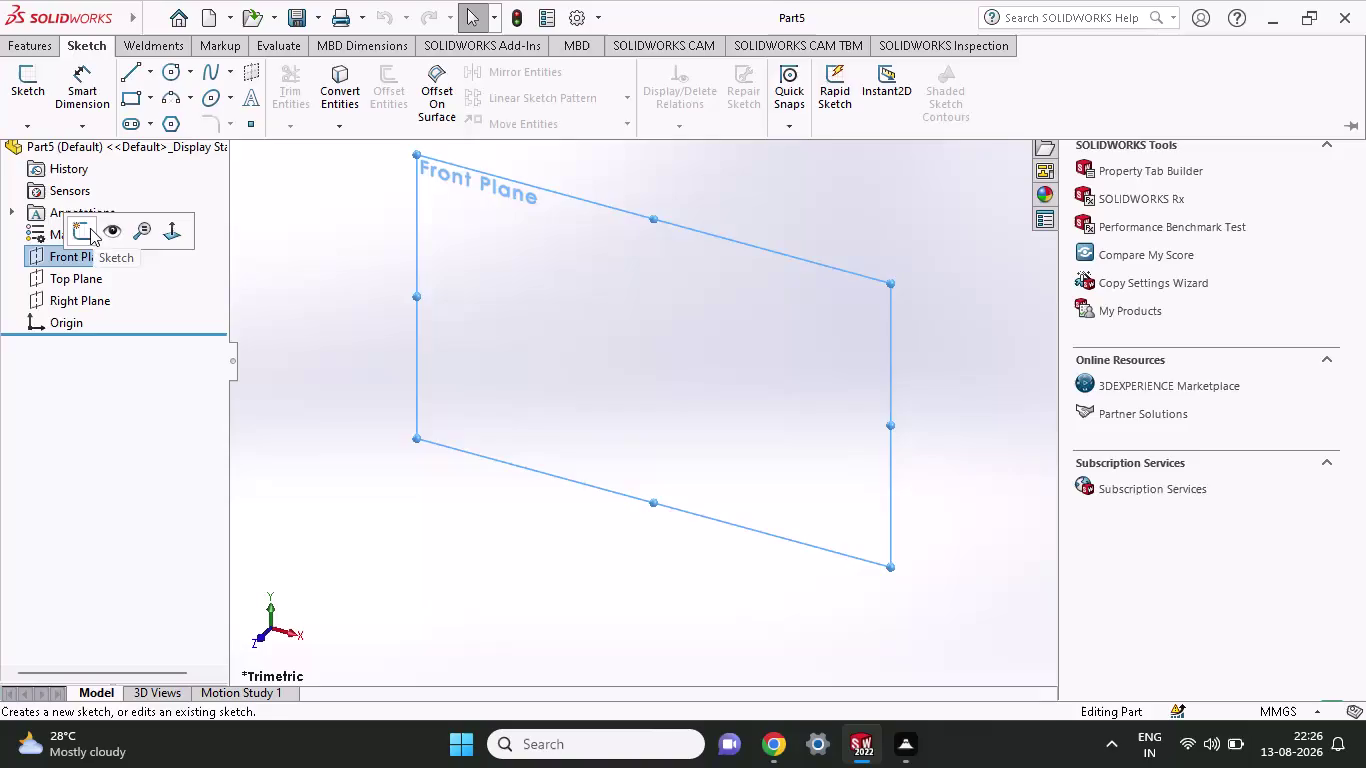
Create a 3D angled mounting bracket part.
Open Sketch1 on the Front Plane and discard the stray rectangle, leaving it empty.
click(89, 228)
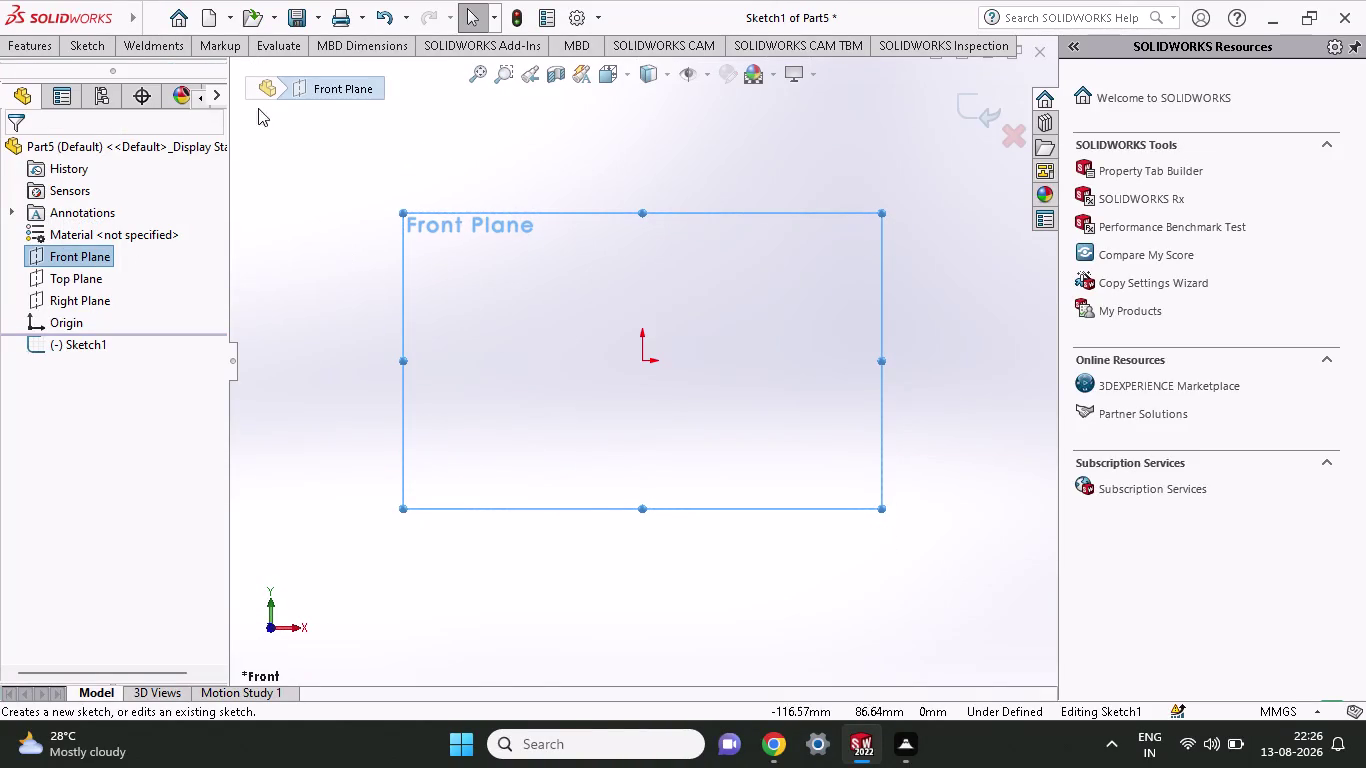
click(95, 42)
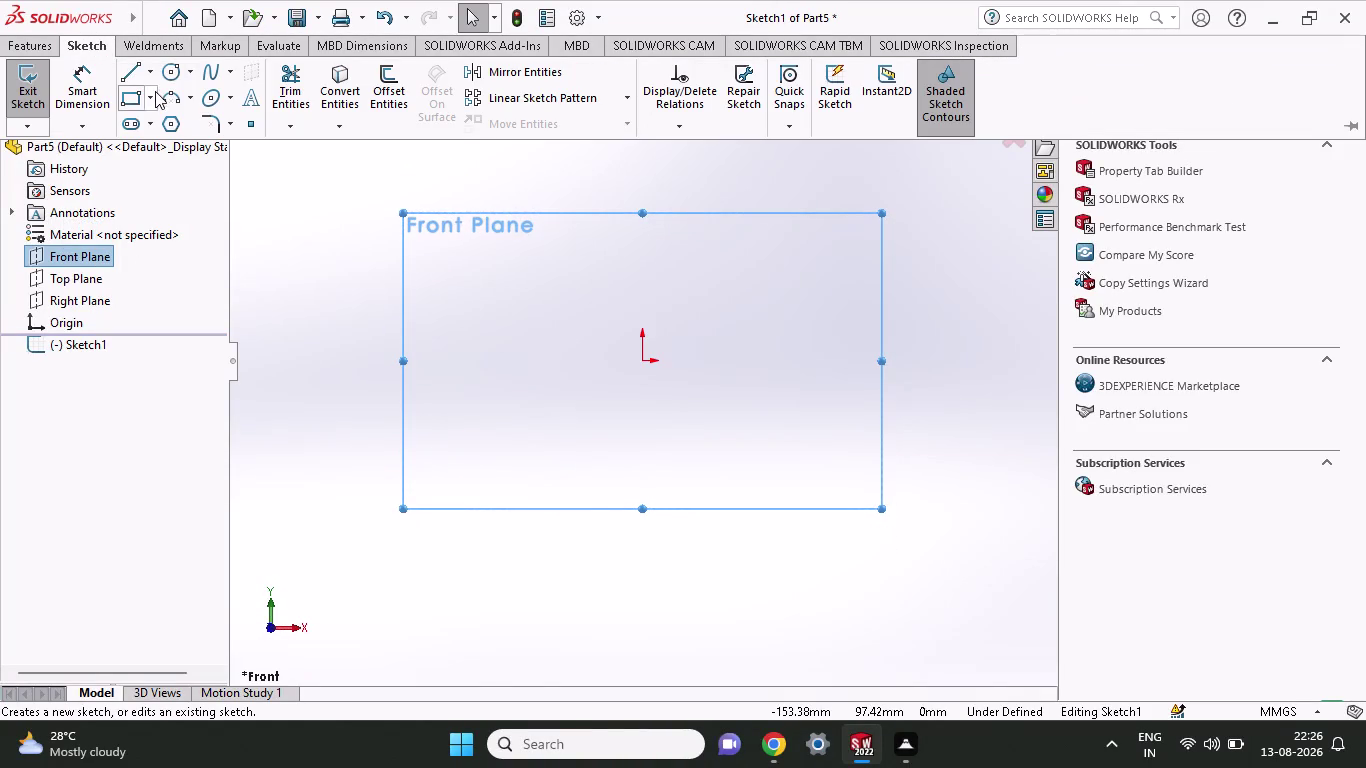
click(127, 97)
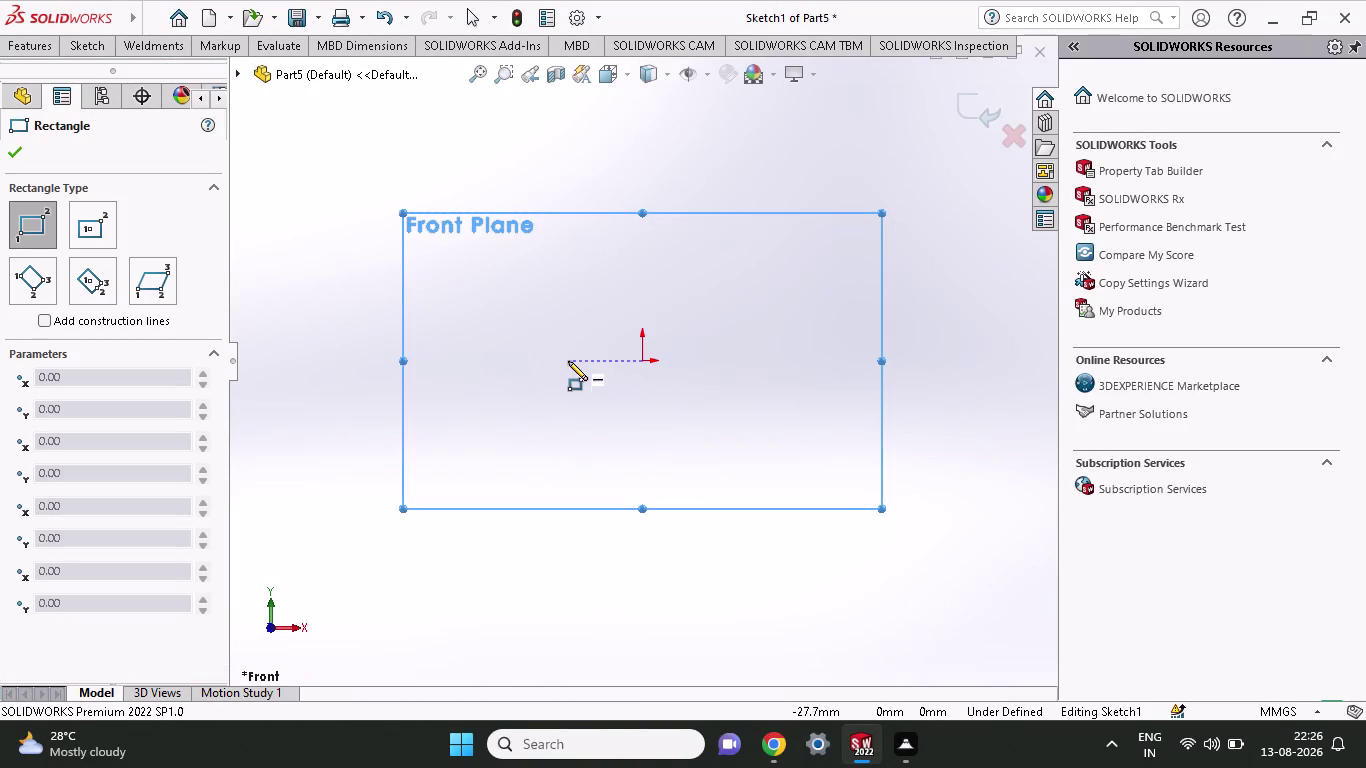
click(580, 366)
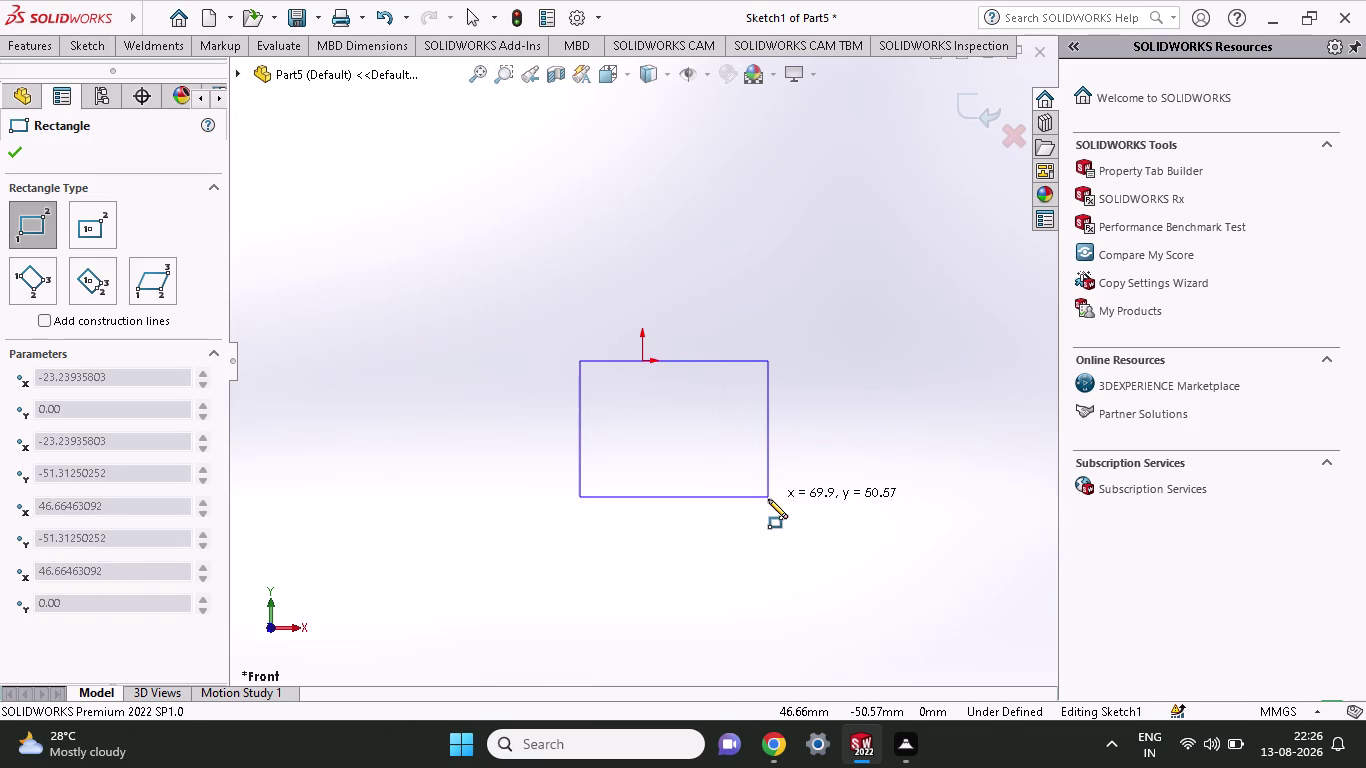
key(Escape)
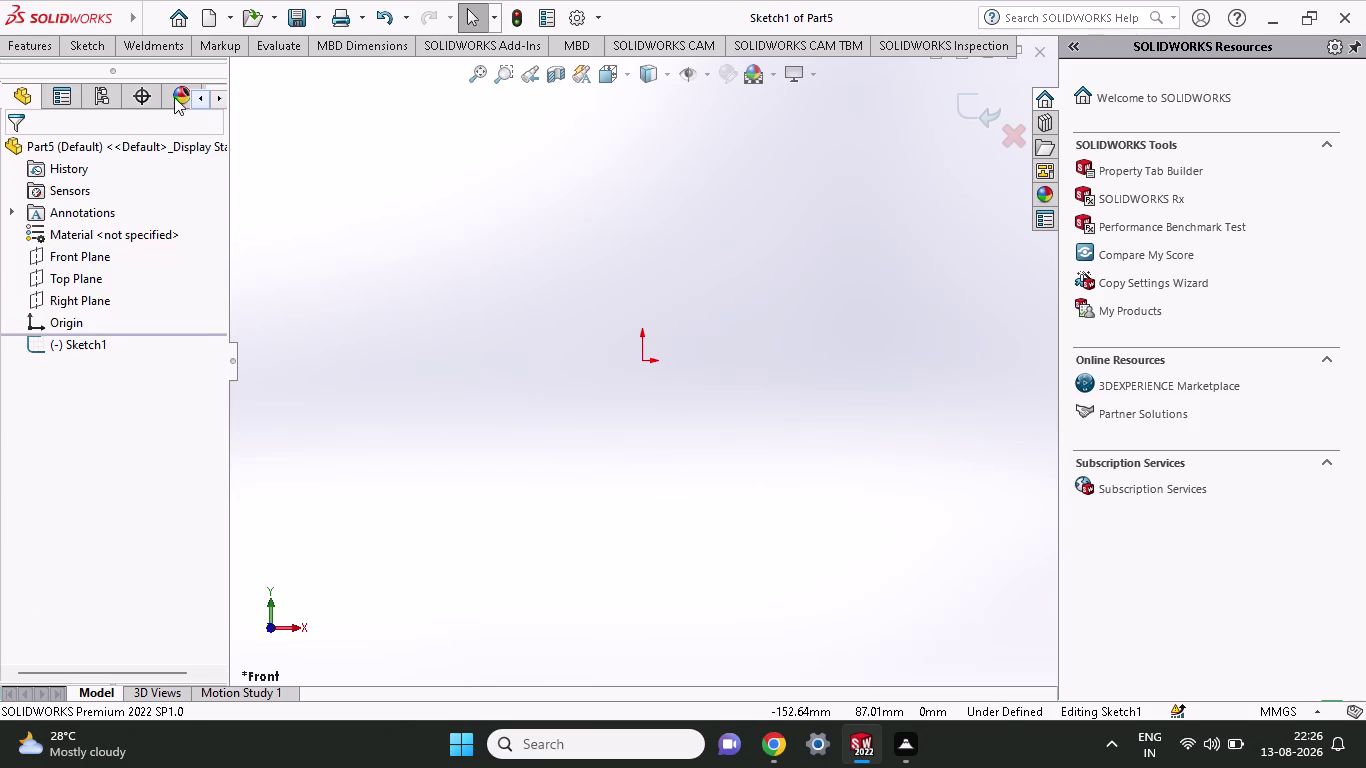
click(73, 43)
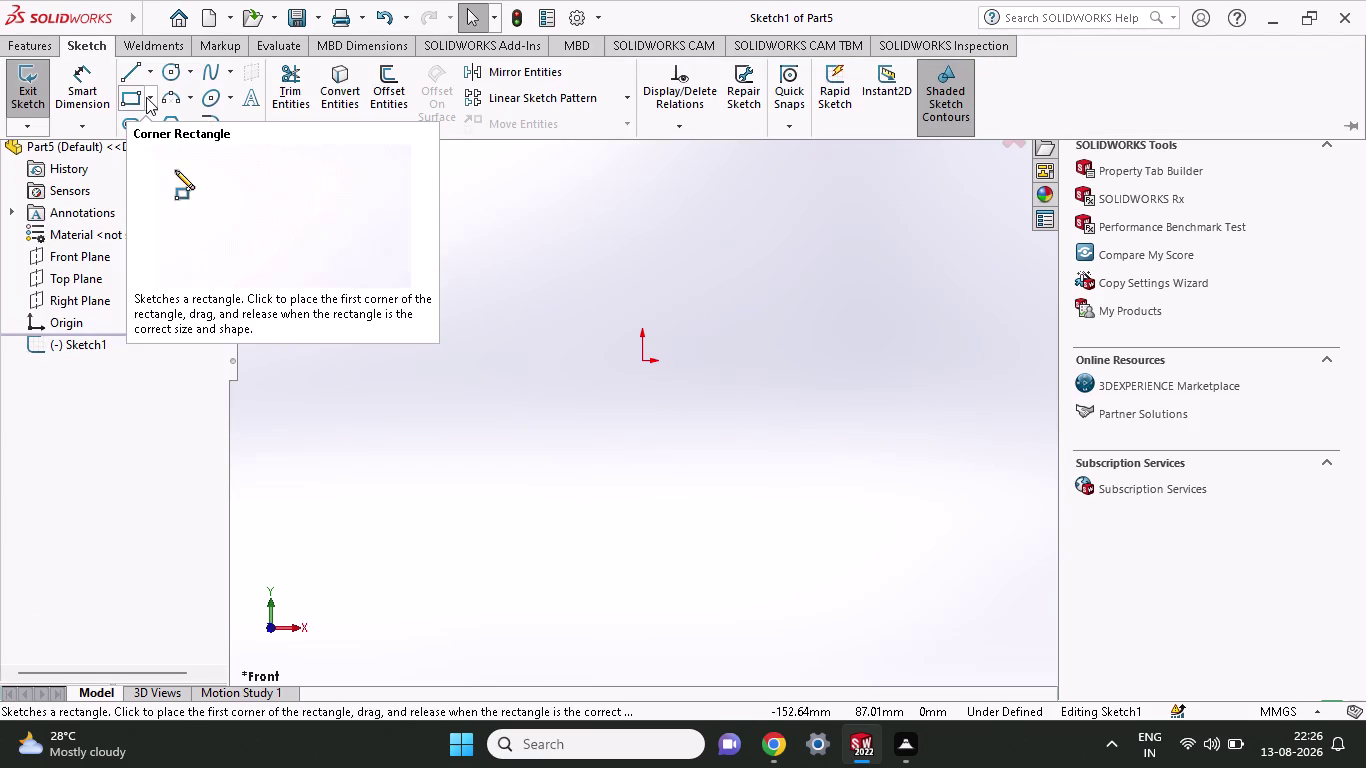
Draw a corner rectangle hanging below the origin, its top edge level with the origin.
click(146, 97)
click(155, 129)
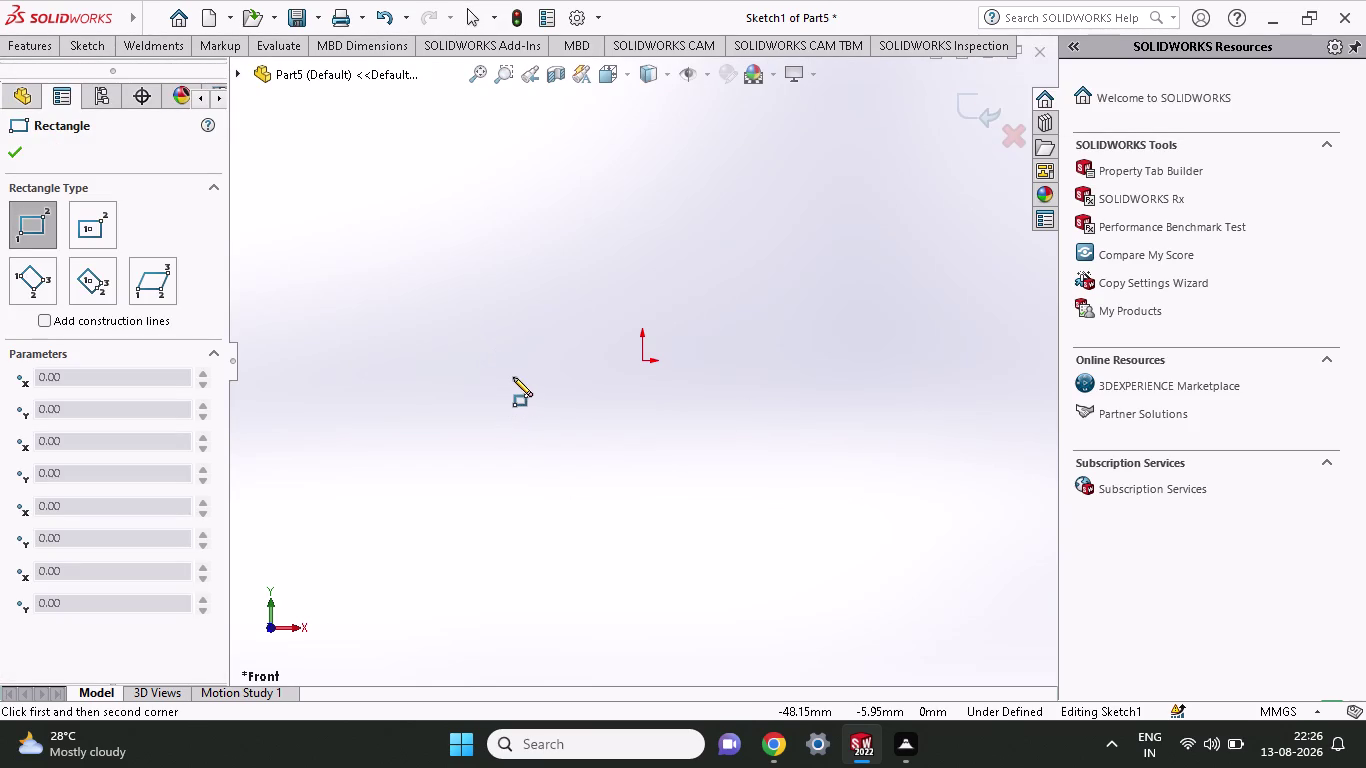
click(514, 363)
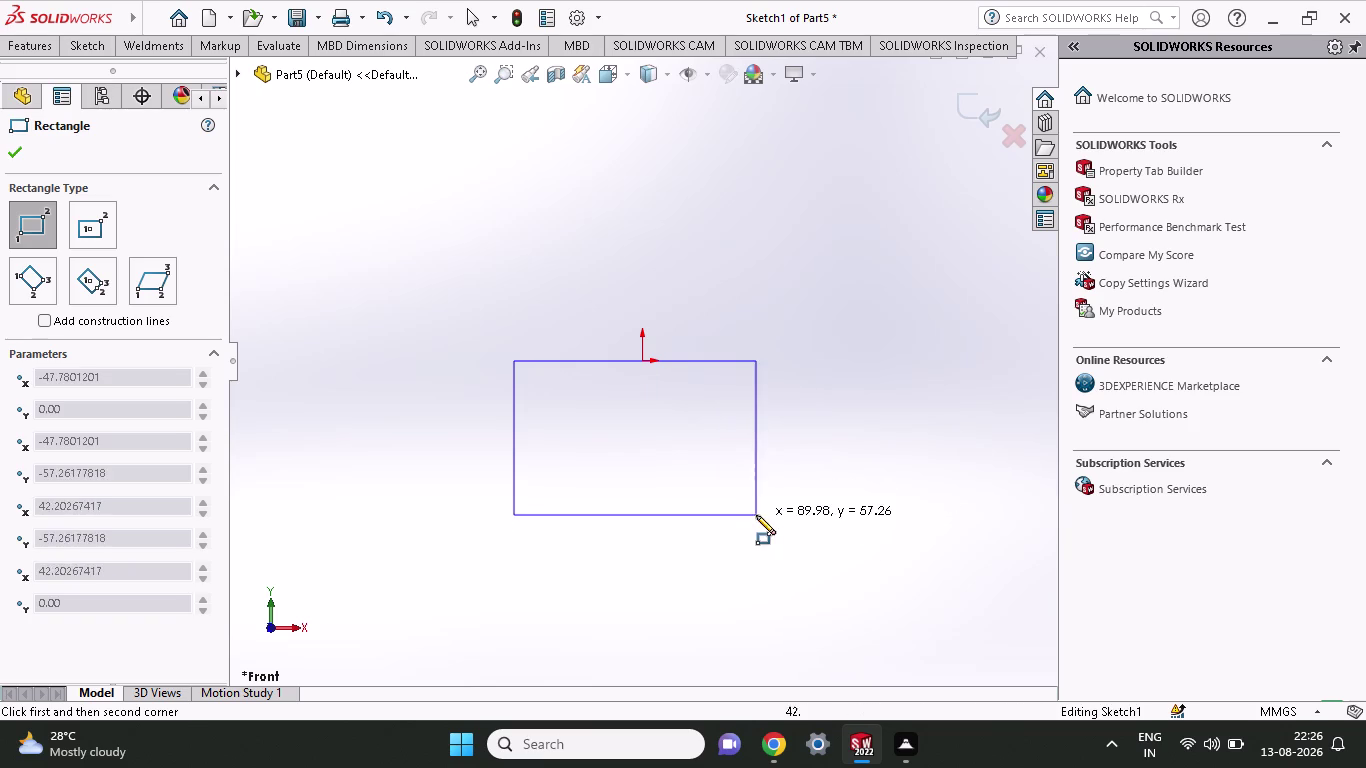
click(753, 549)
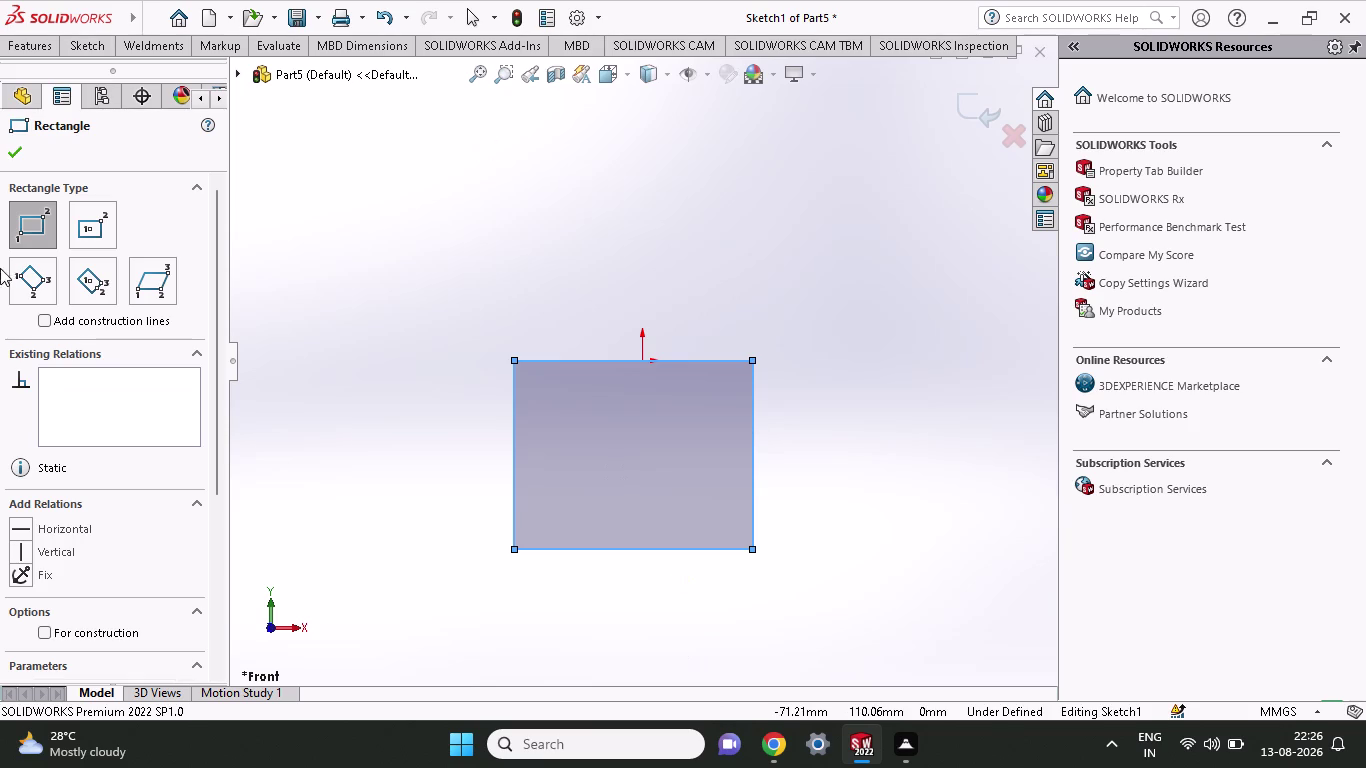
click(105, 40)
click(100, 94)
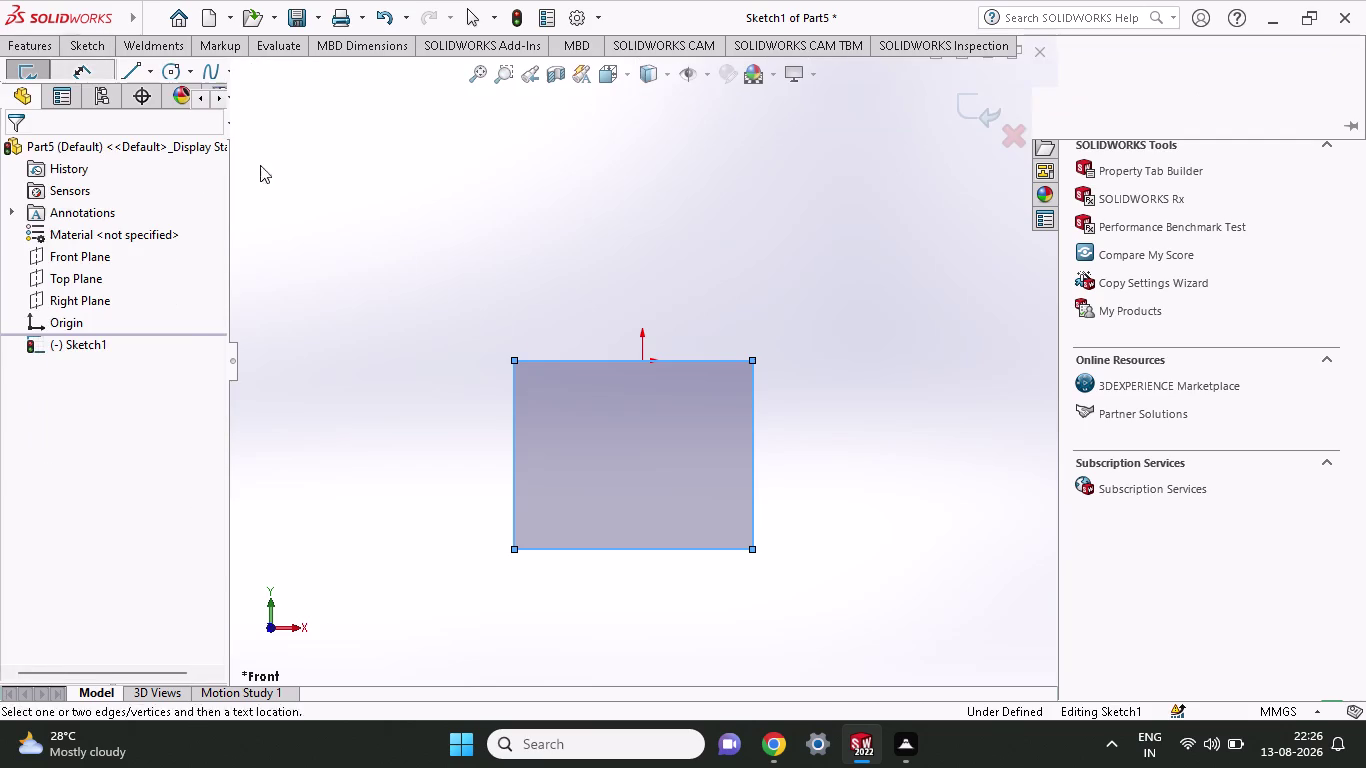
Dimension the rectangle's top edge width as 80+25+25, giving 130 mm.
click(513, 357)
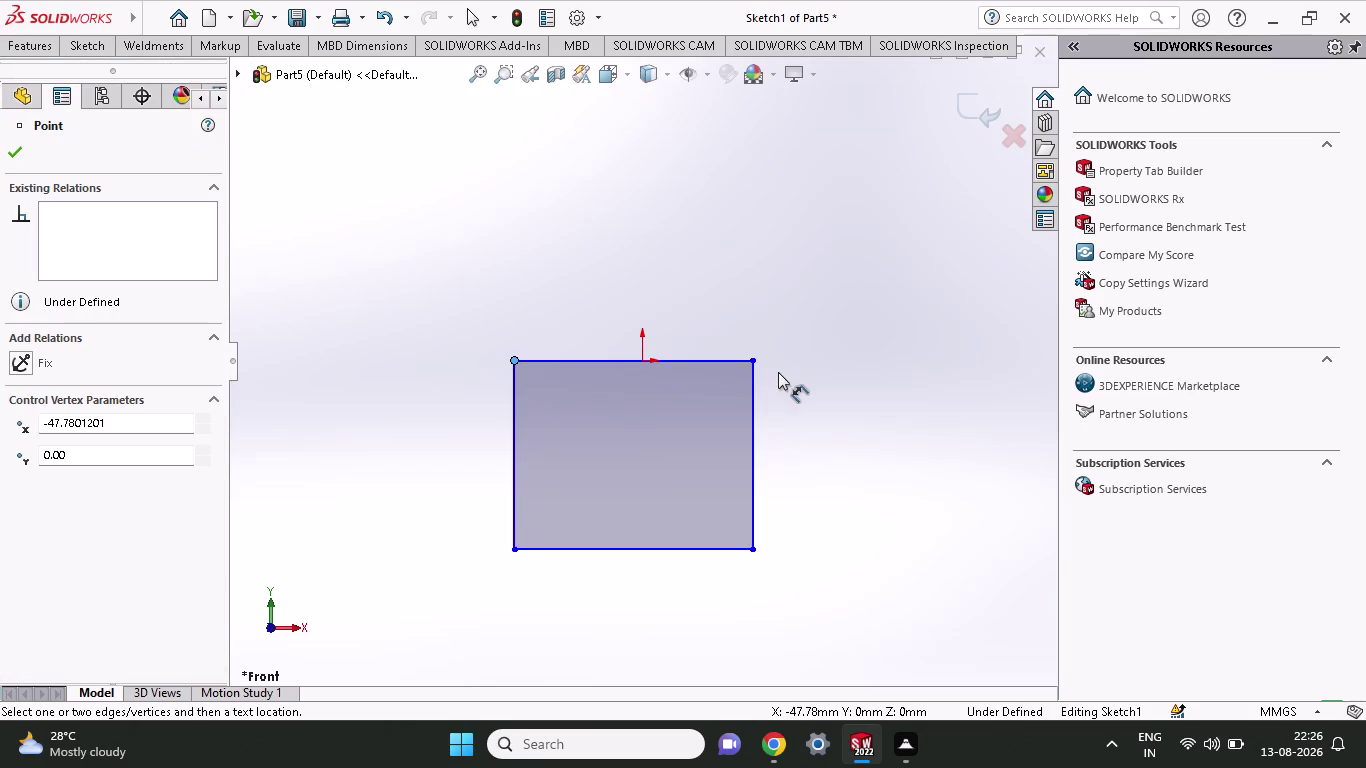
click(755, 364)
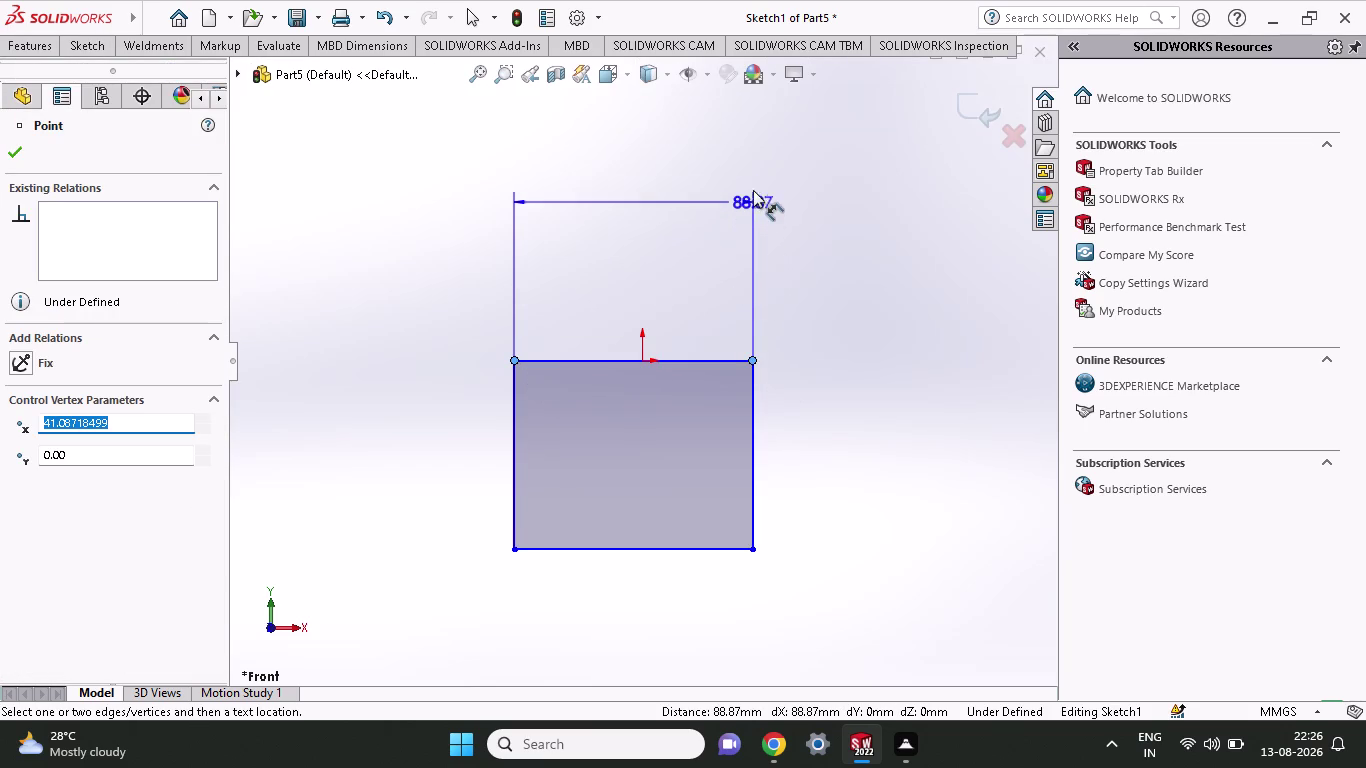
click(753, 146)
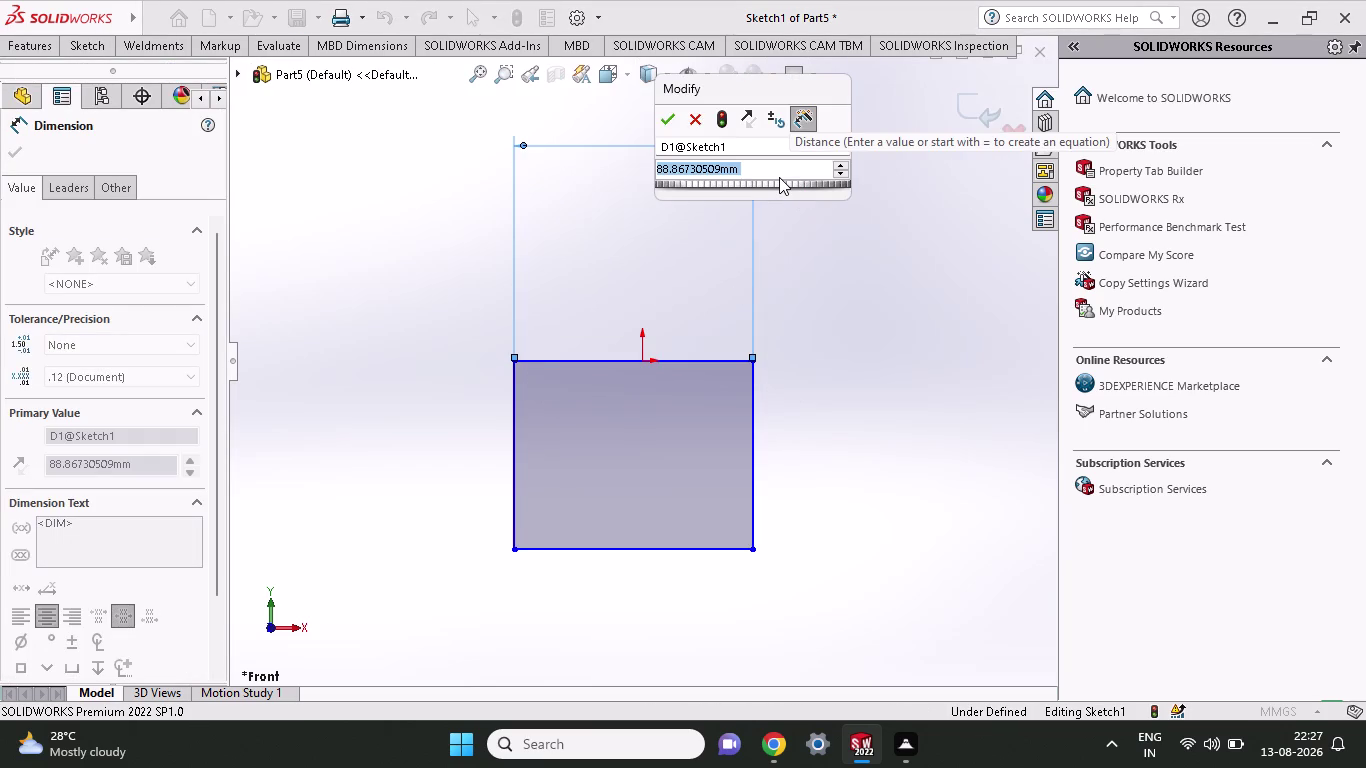
text(80)
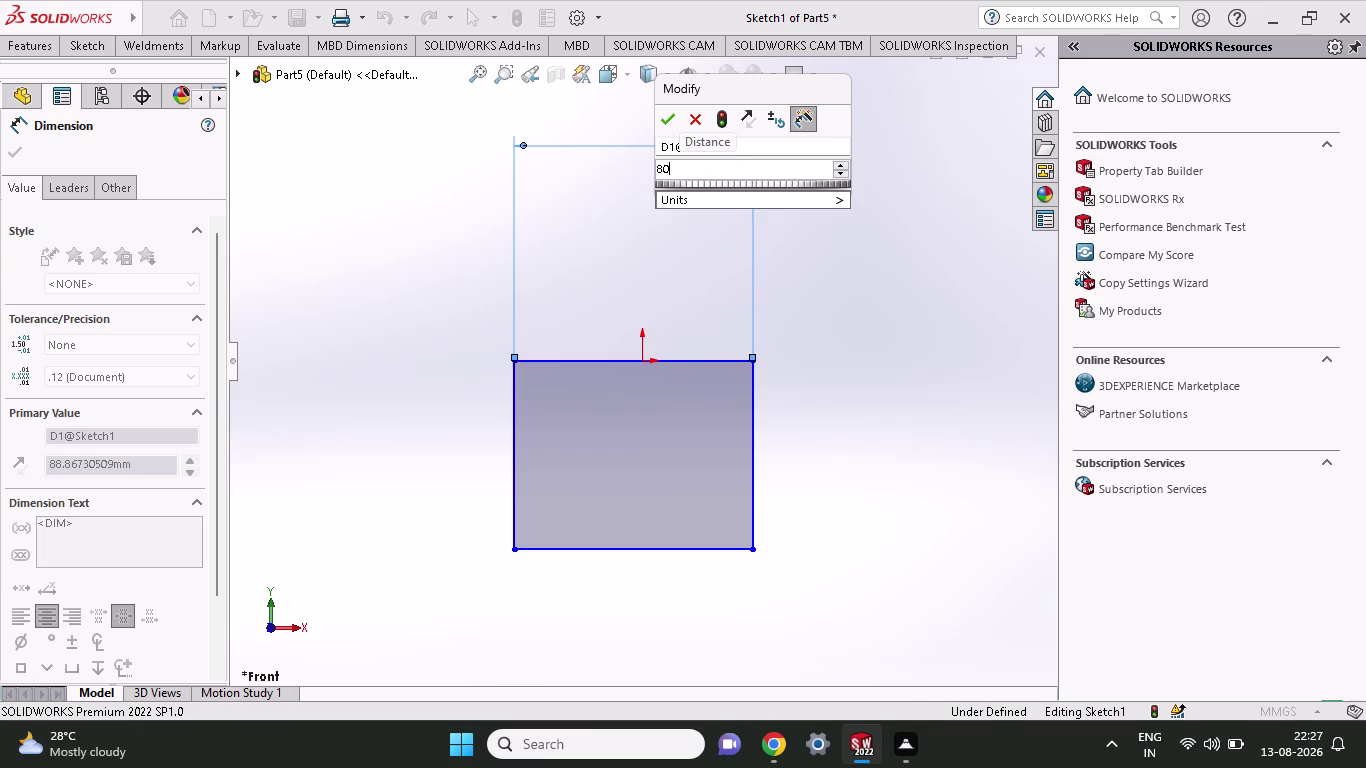
key(shift+plus)
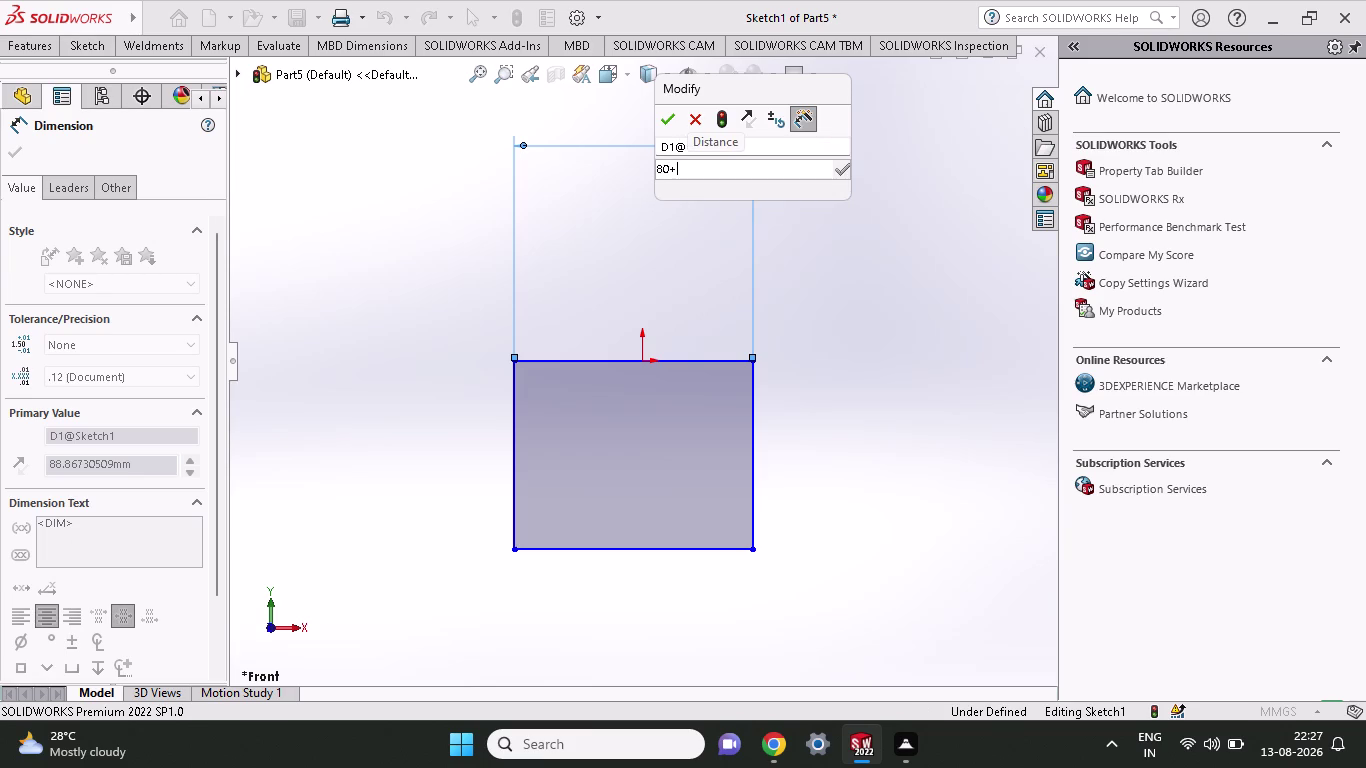
text(25)
key(plus)
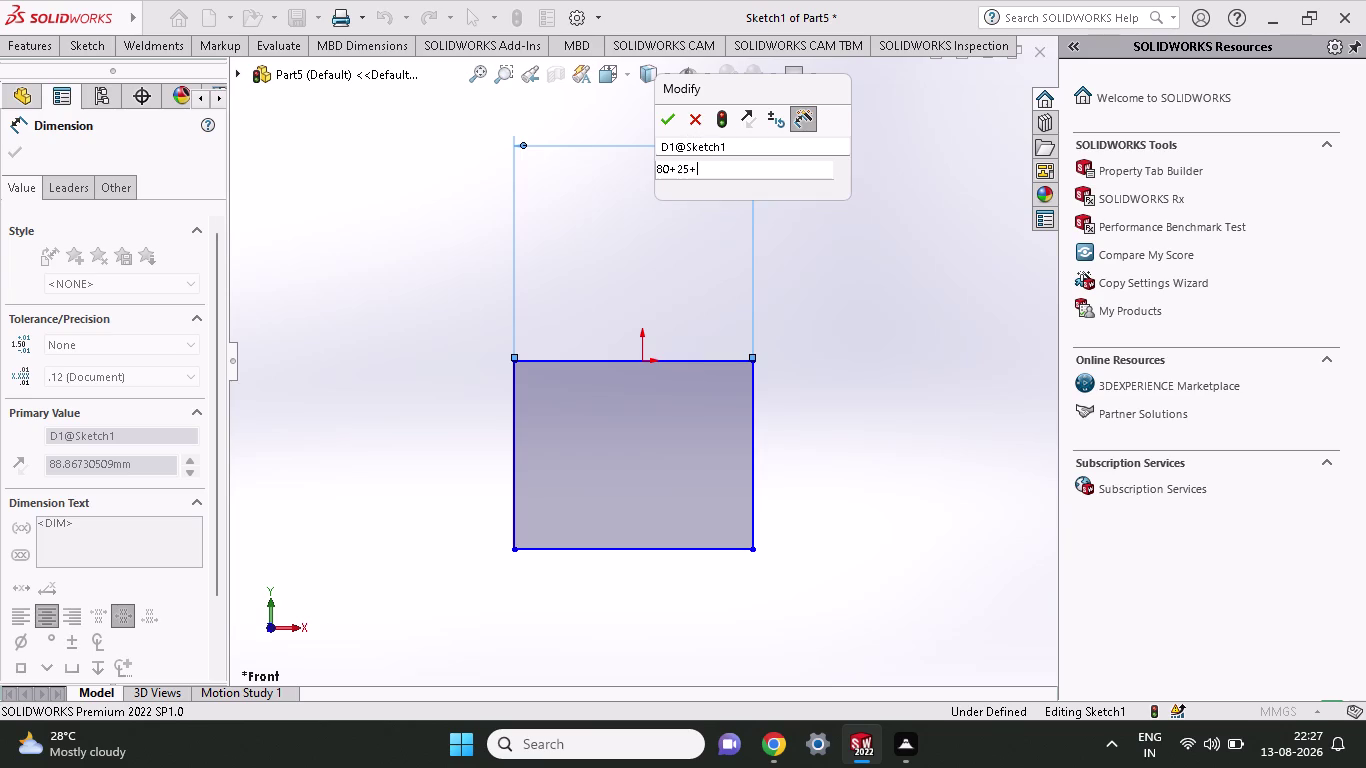
text(25)
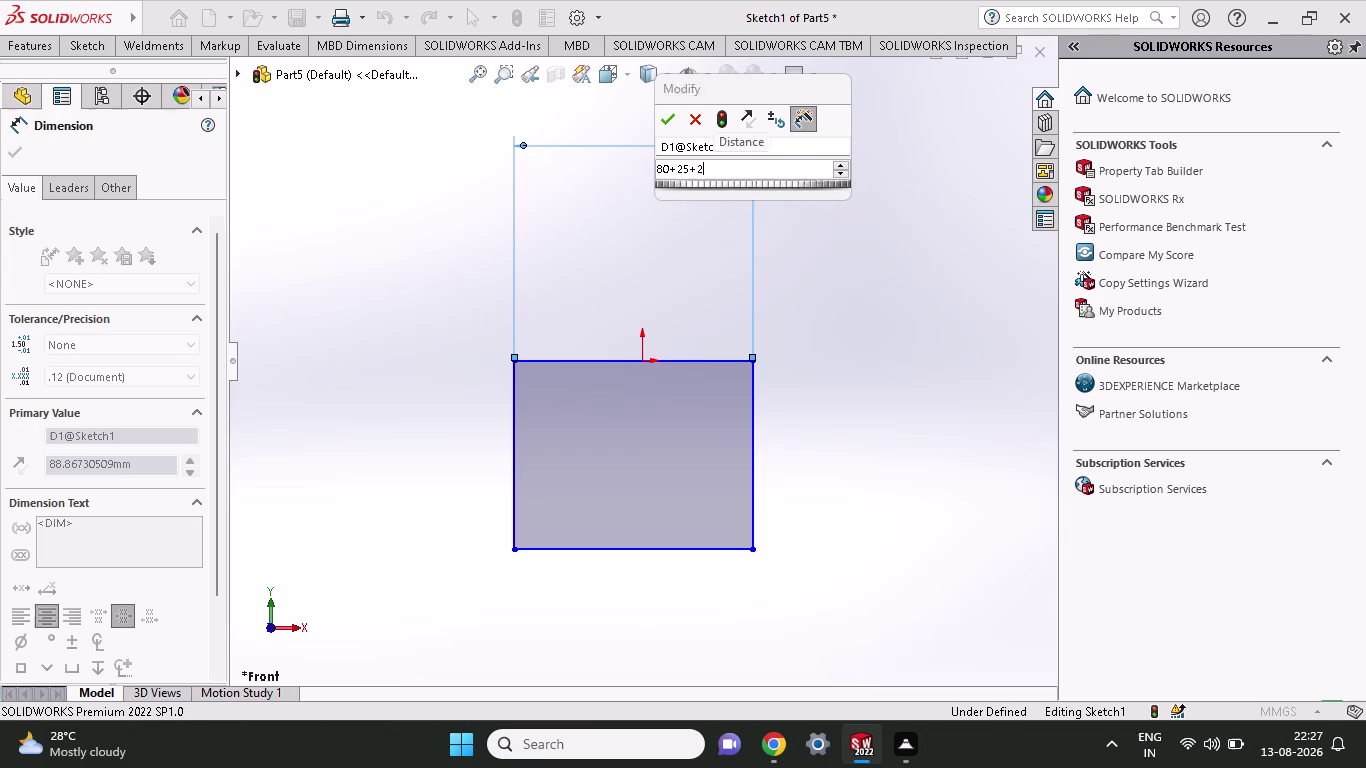
key(Return)
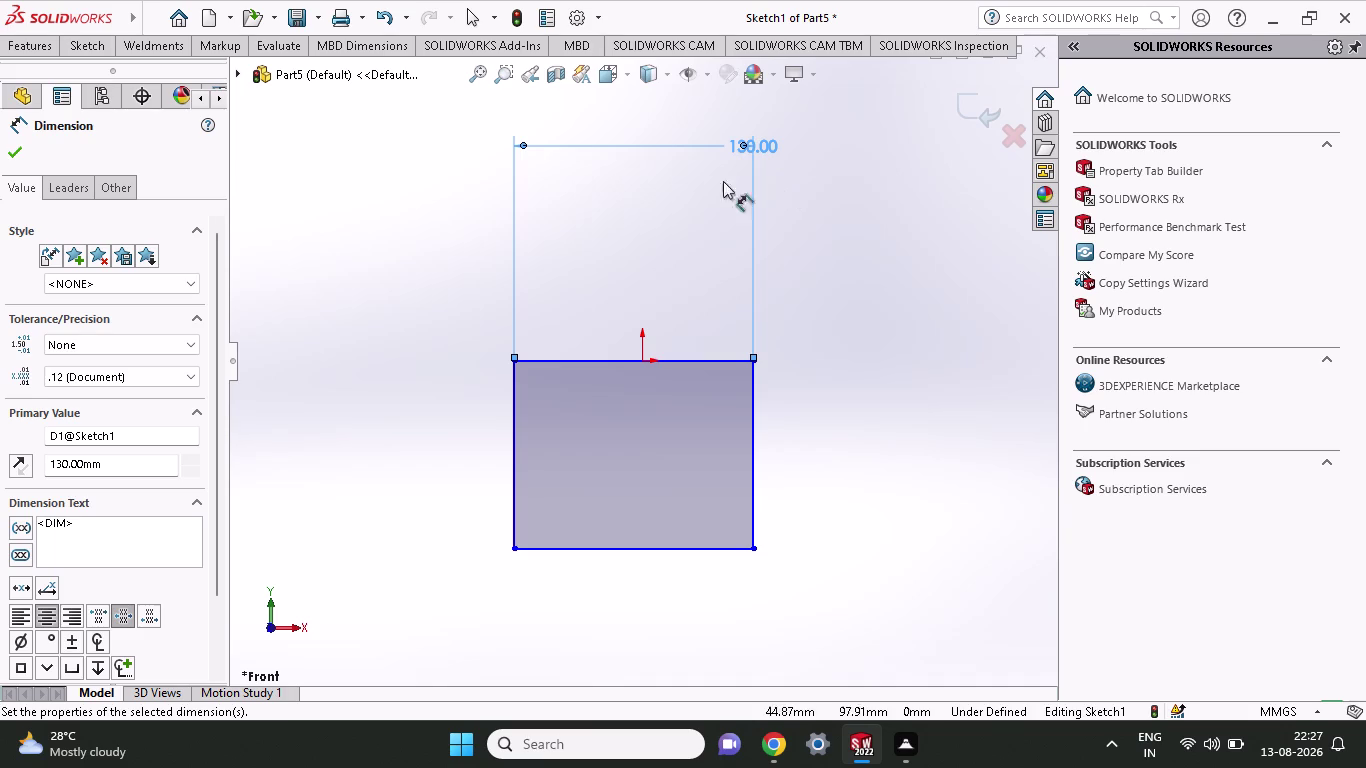
Exit dimensioning and drag the 130 mm label toward the edge's middle.
scroll(down, 3)
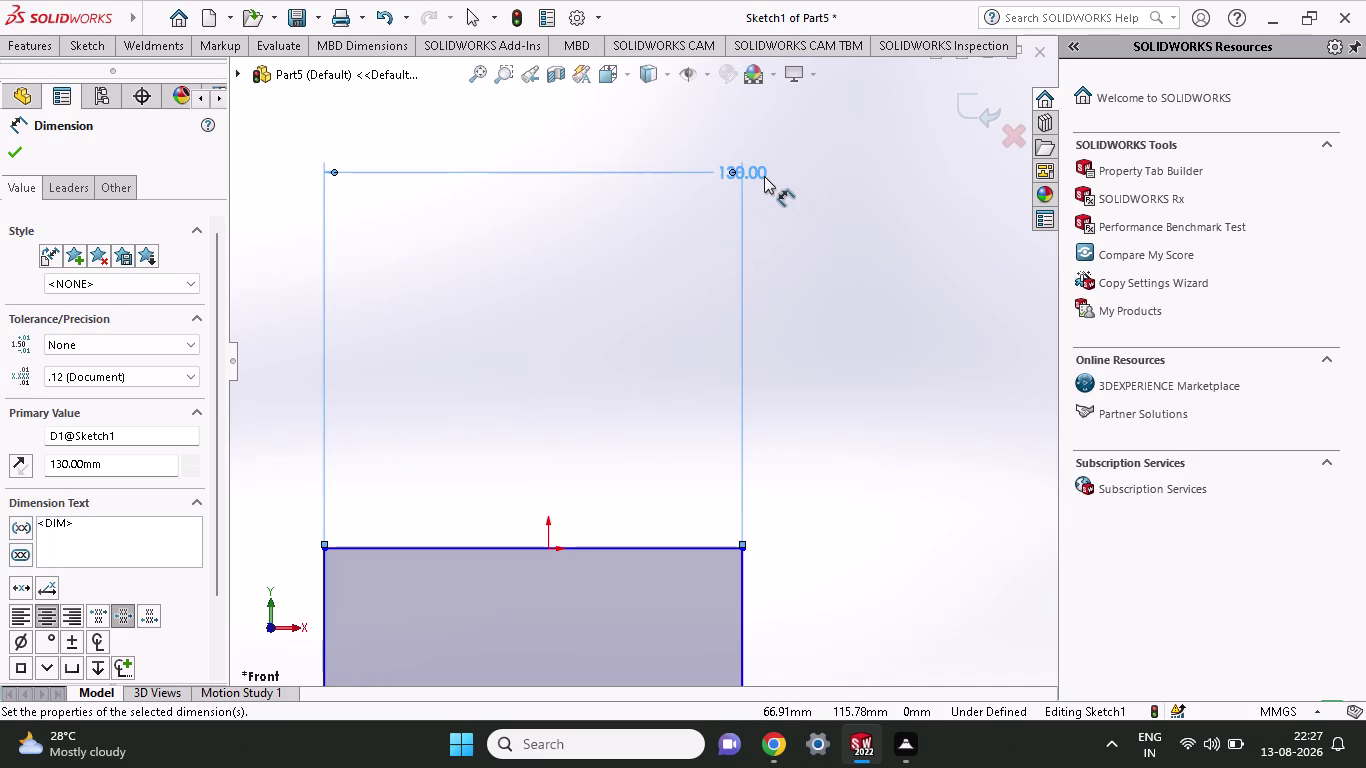
key(Escape)
drag(761, 168, 527, 180)
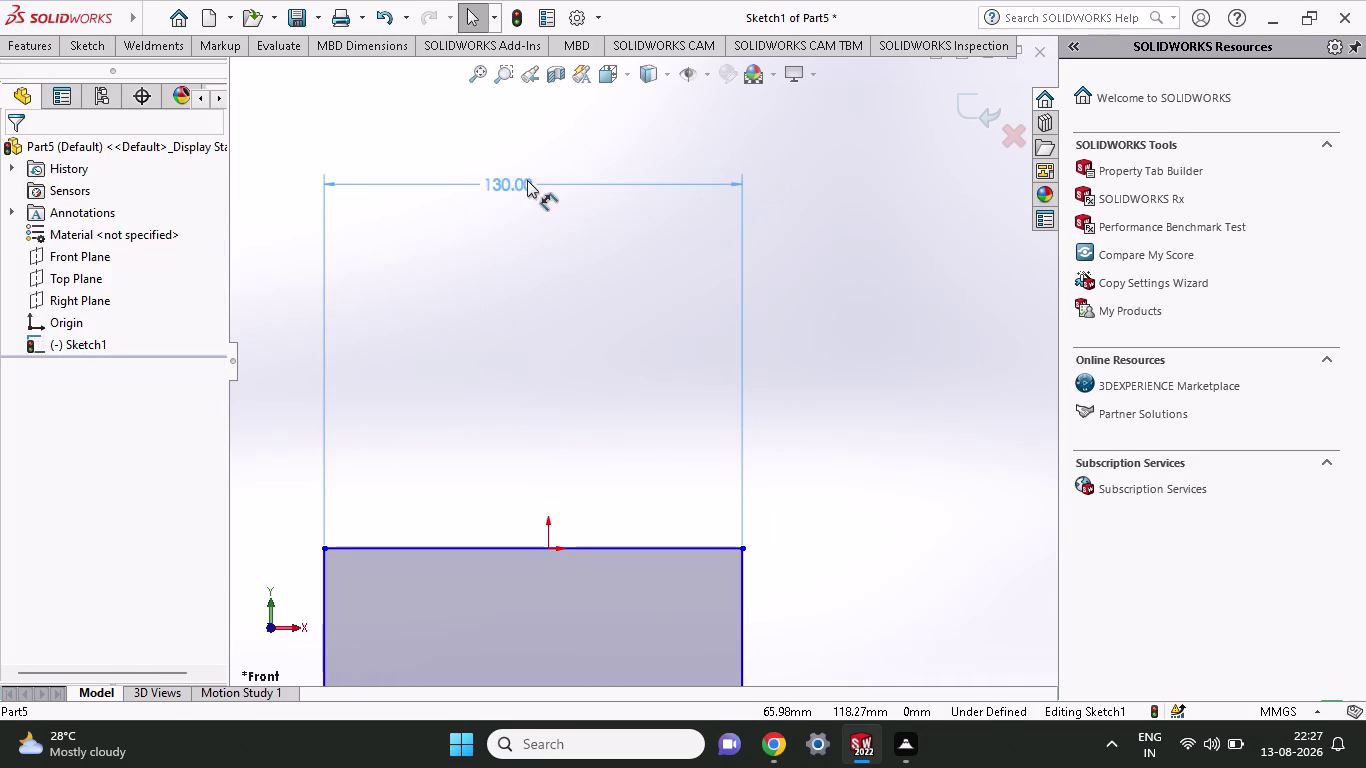
Centre the 130 mm width label above the top edge and close its properties.
drag(527, 180, 527, 153)
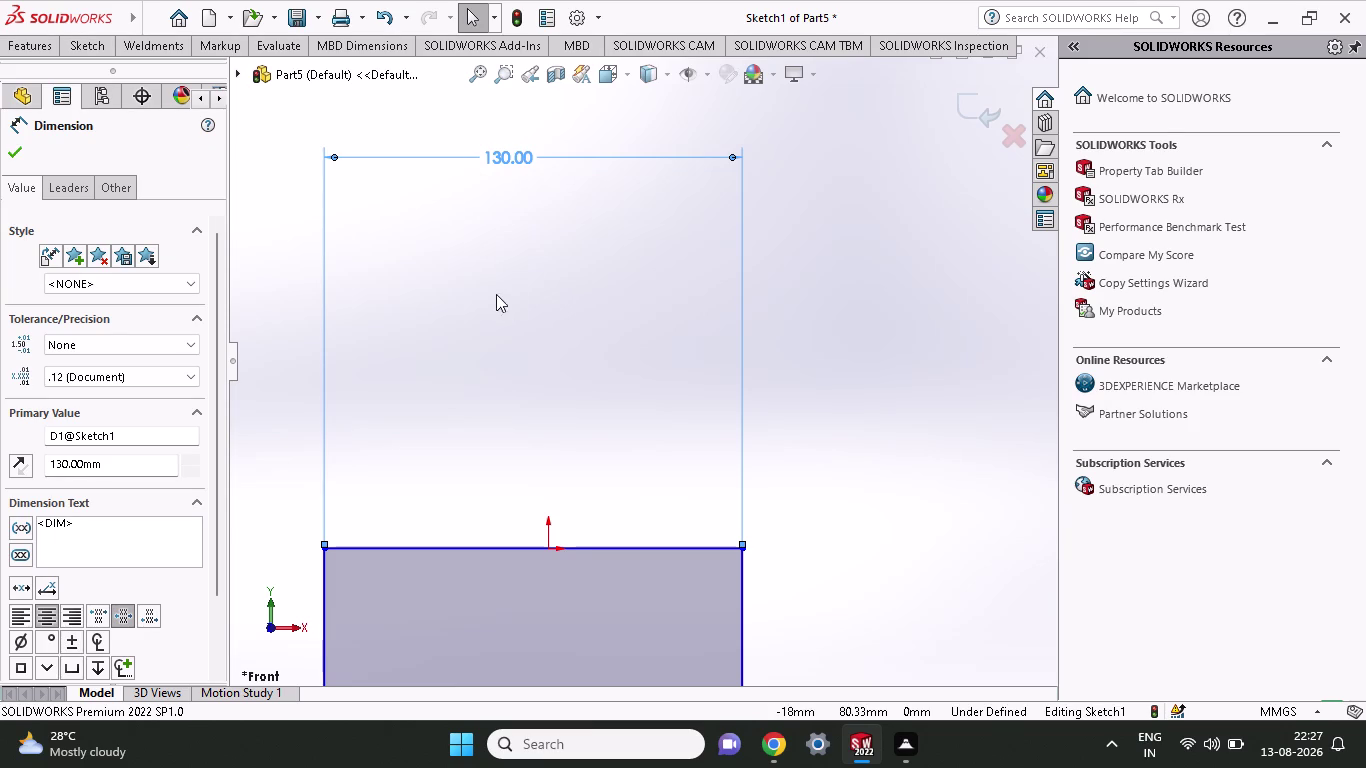
scroll(down, 3)
scroll(up, 3)
scroll(up, 3)
scroll(up, 3)
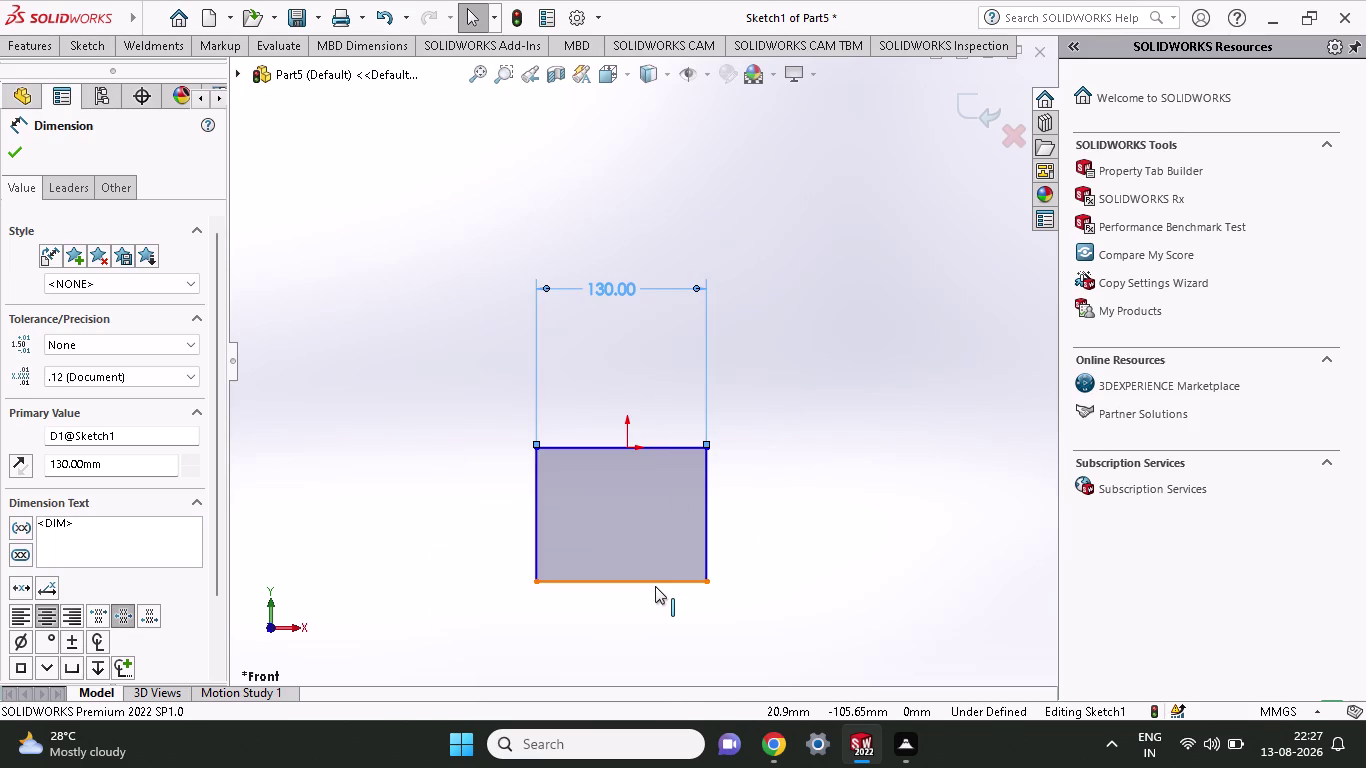
scroll(down, 3)
scroll(up, 3)
scroll(down, 3)
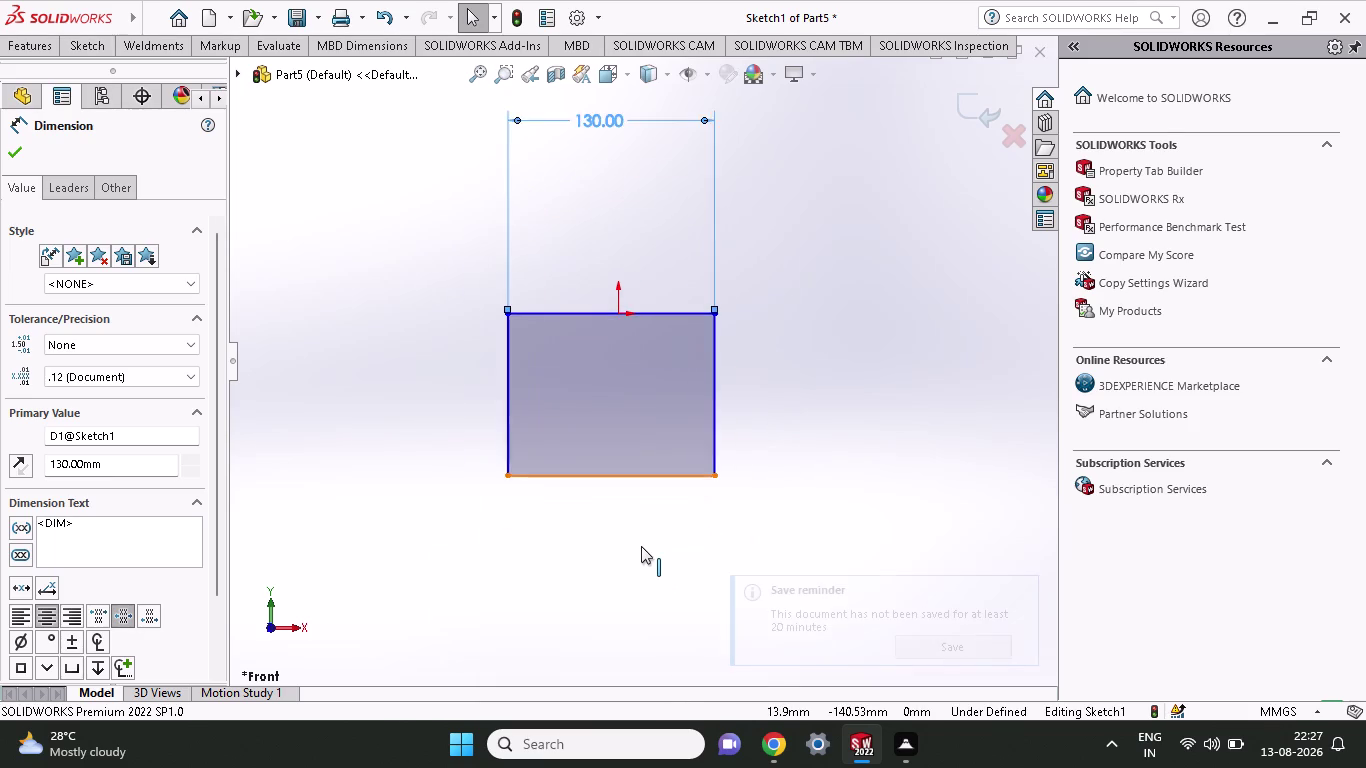
scroll(down, 3)
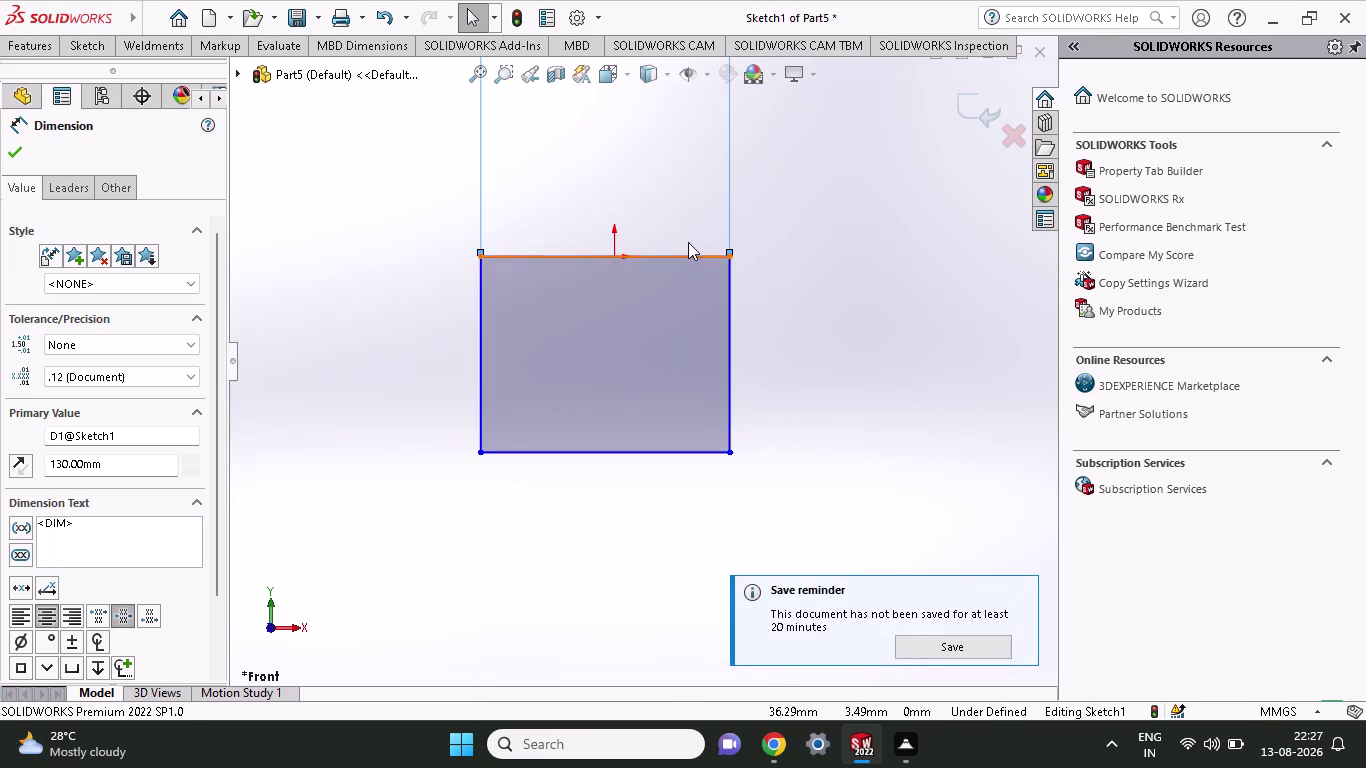
click(100, 46)
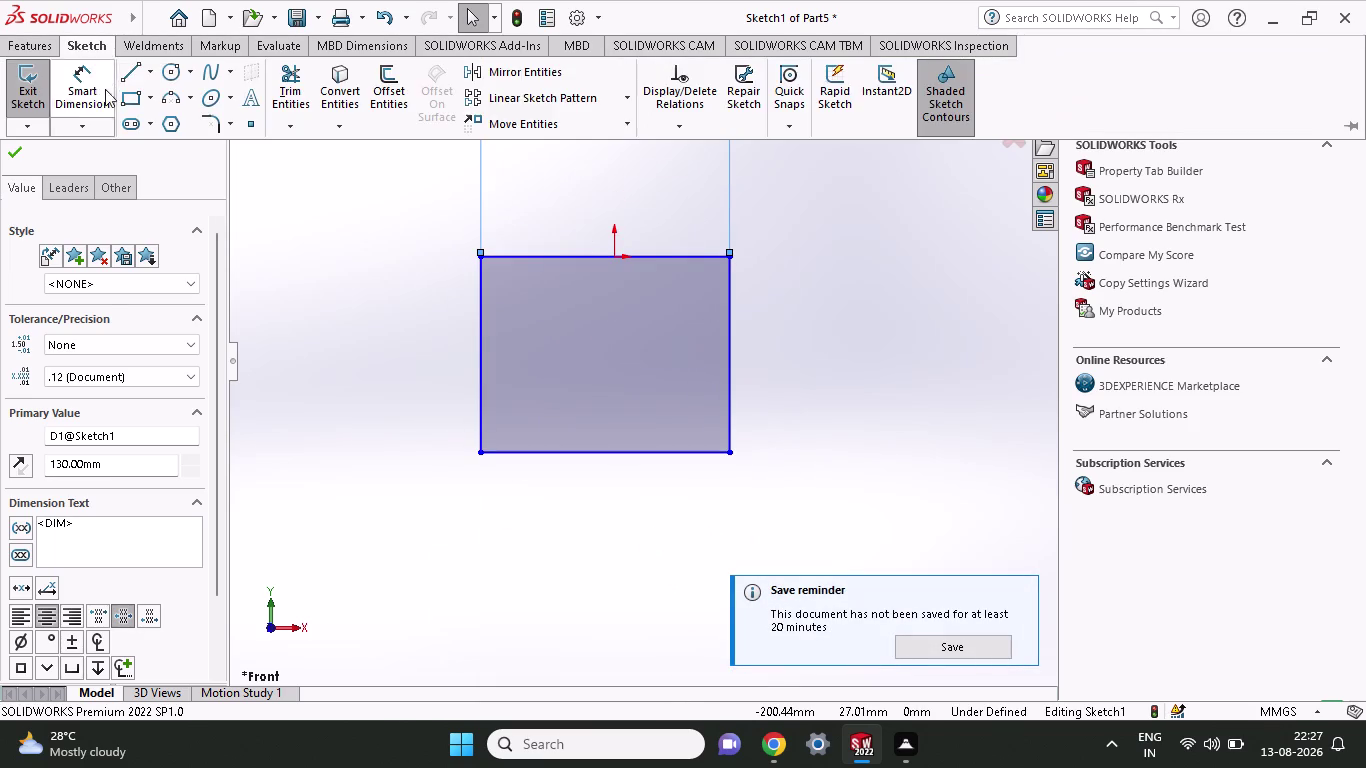
Dimension the rectangle's right-hand edge to a 90 mm height.
click(99, 97)
click(730, 455)
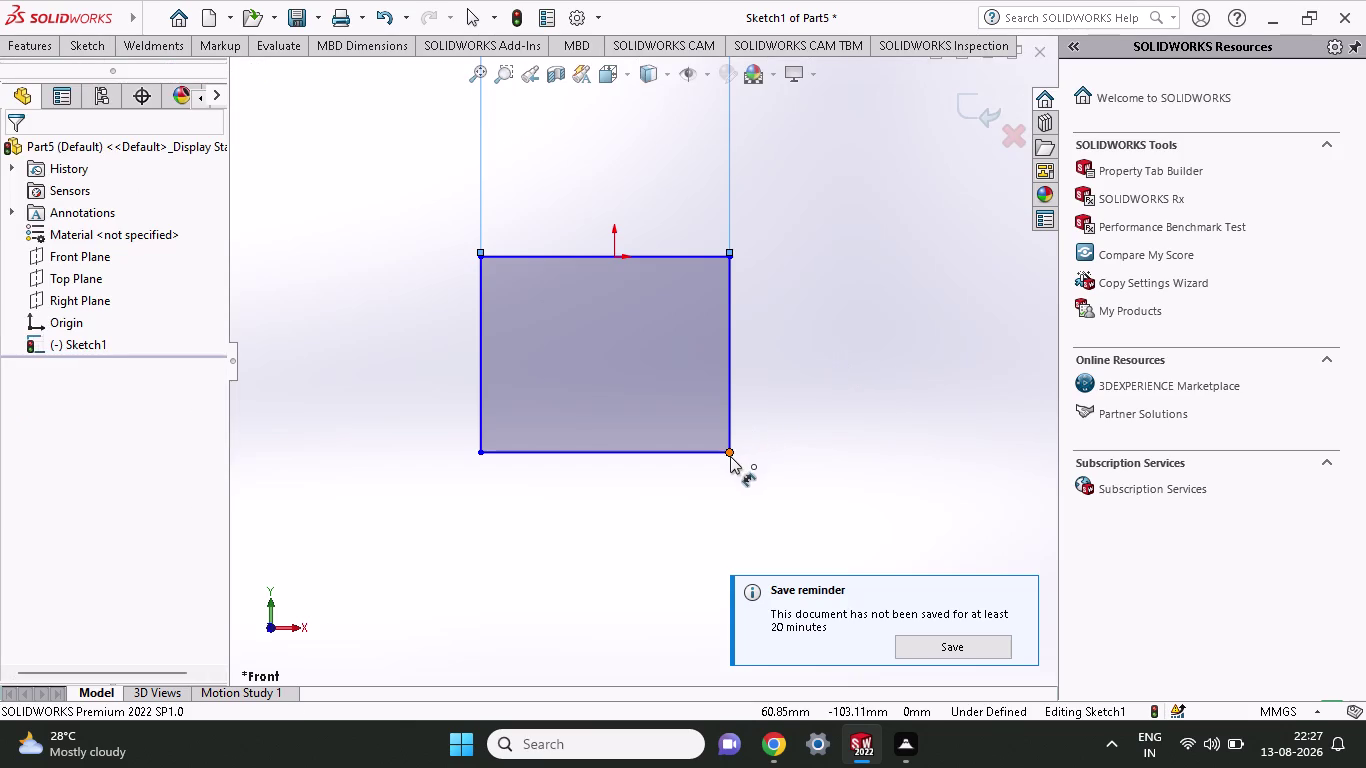
click(730, 257)
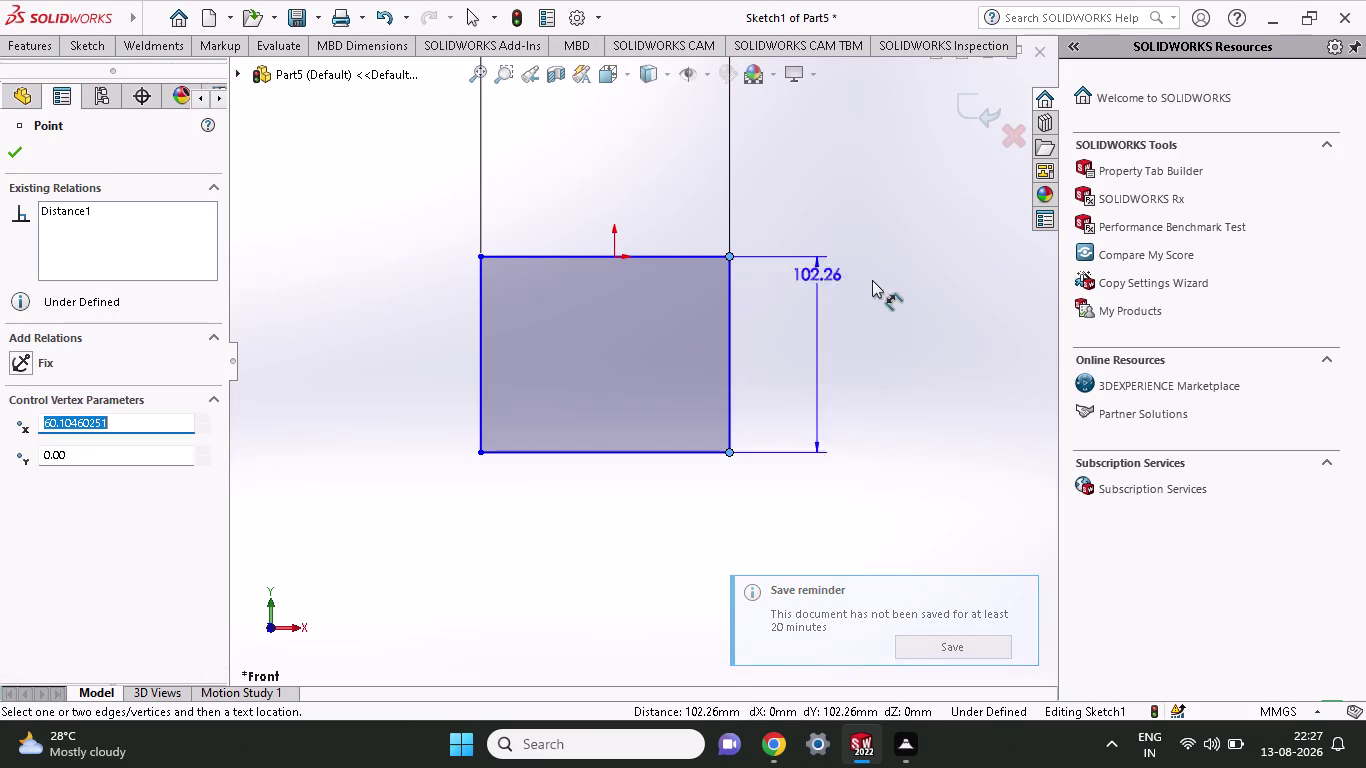
click(877, 292)
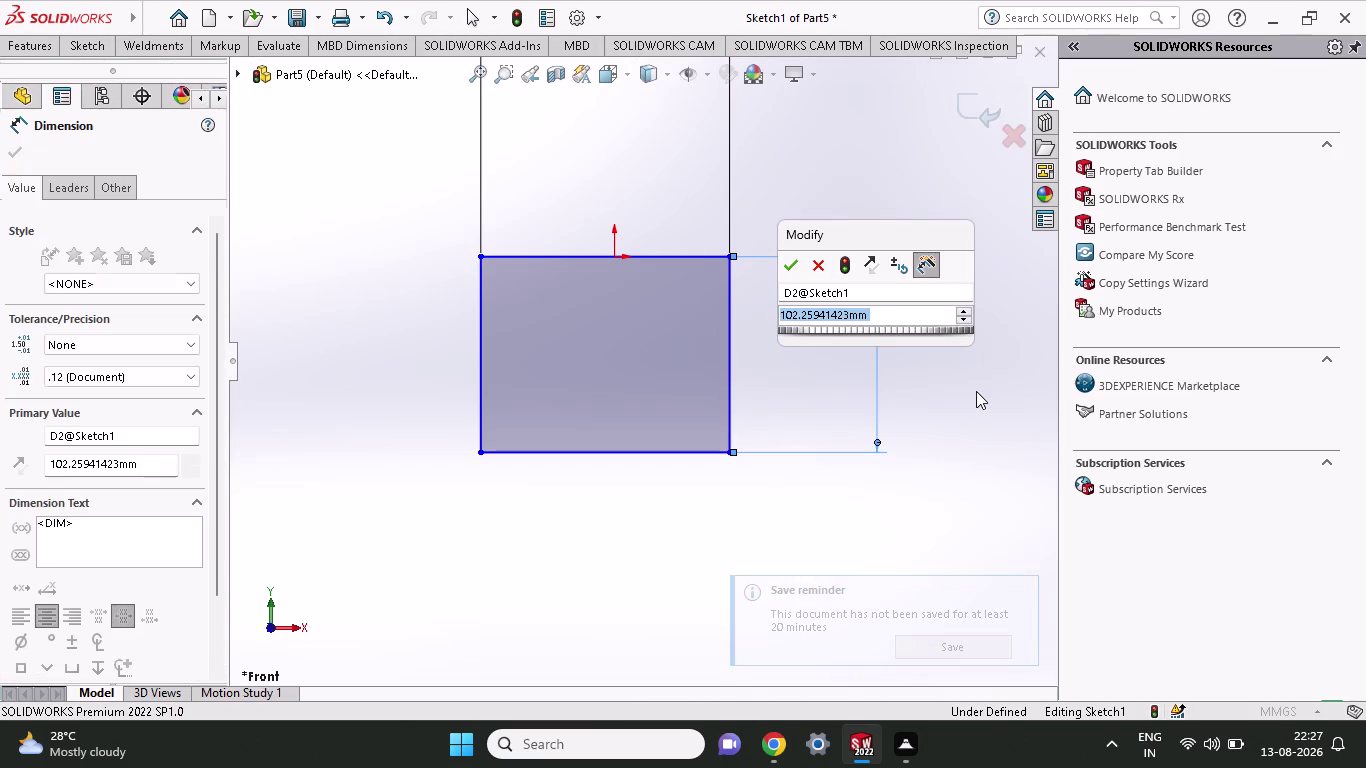
text(90)
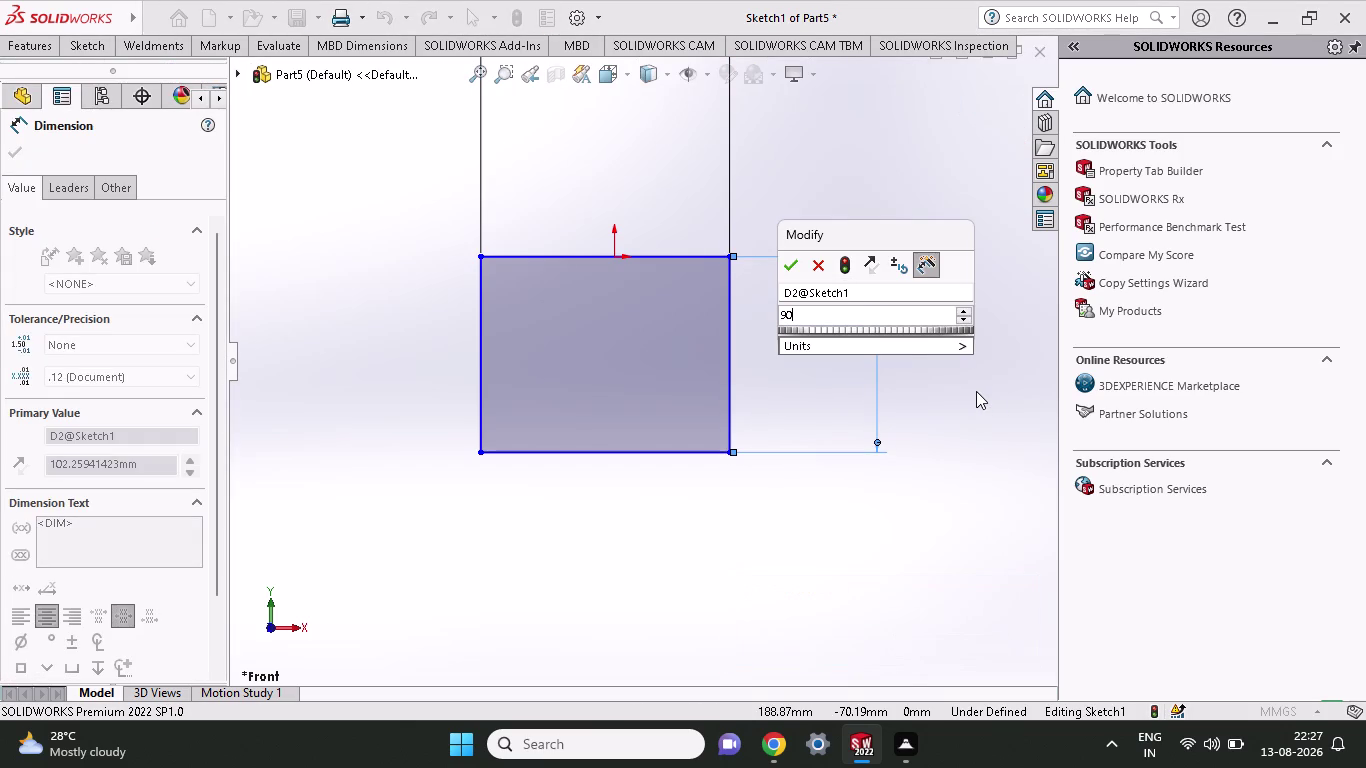
key(Return)
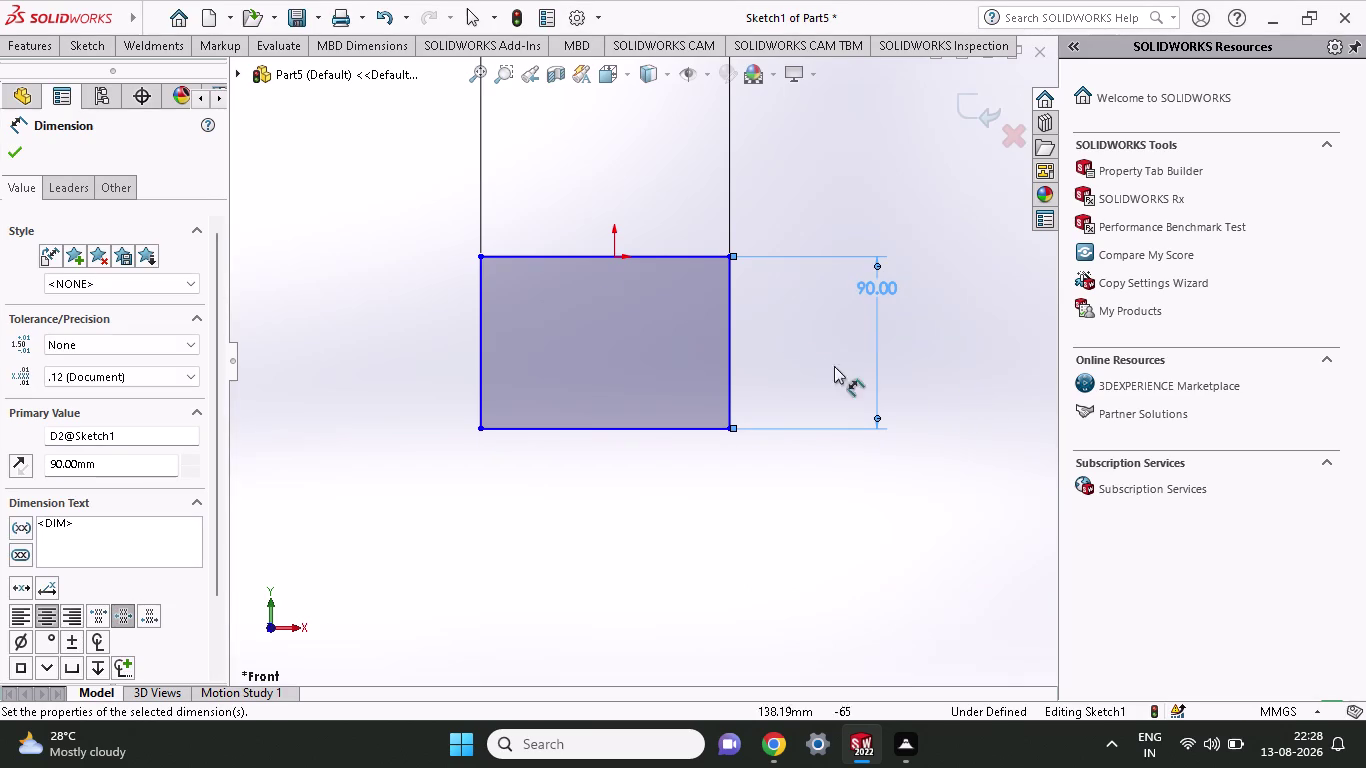
click(87, 45)
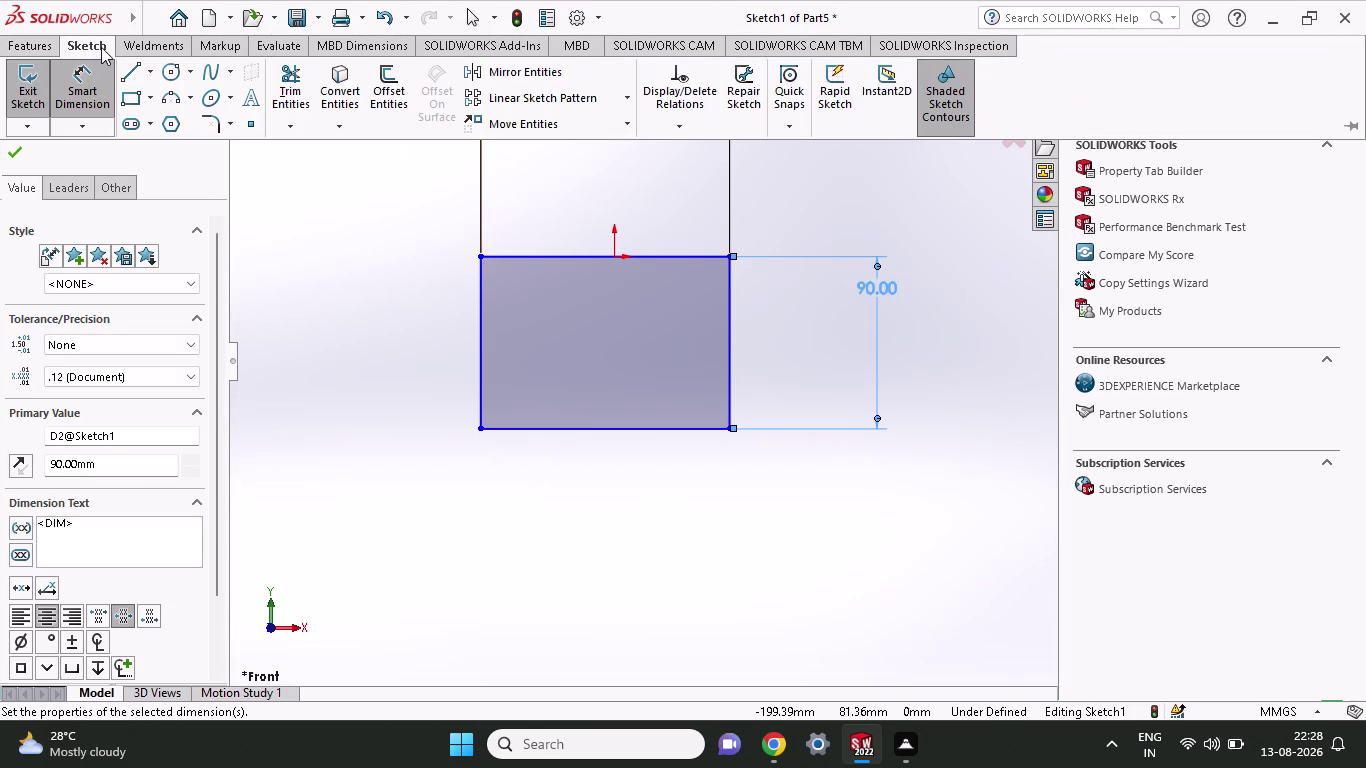
click(217, 124)
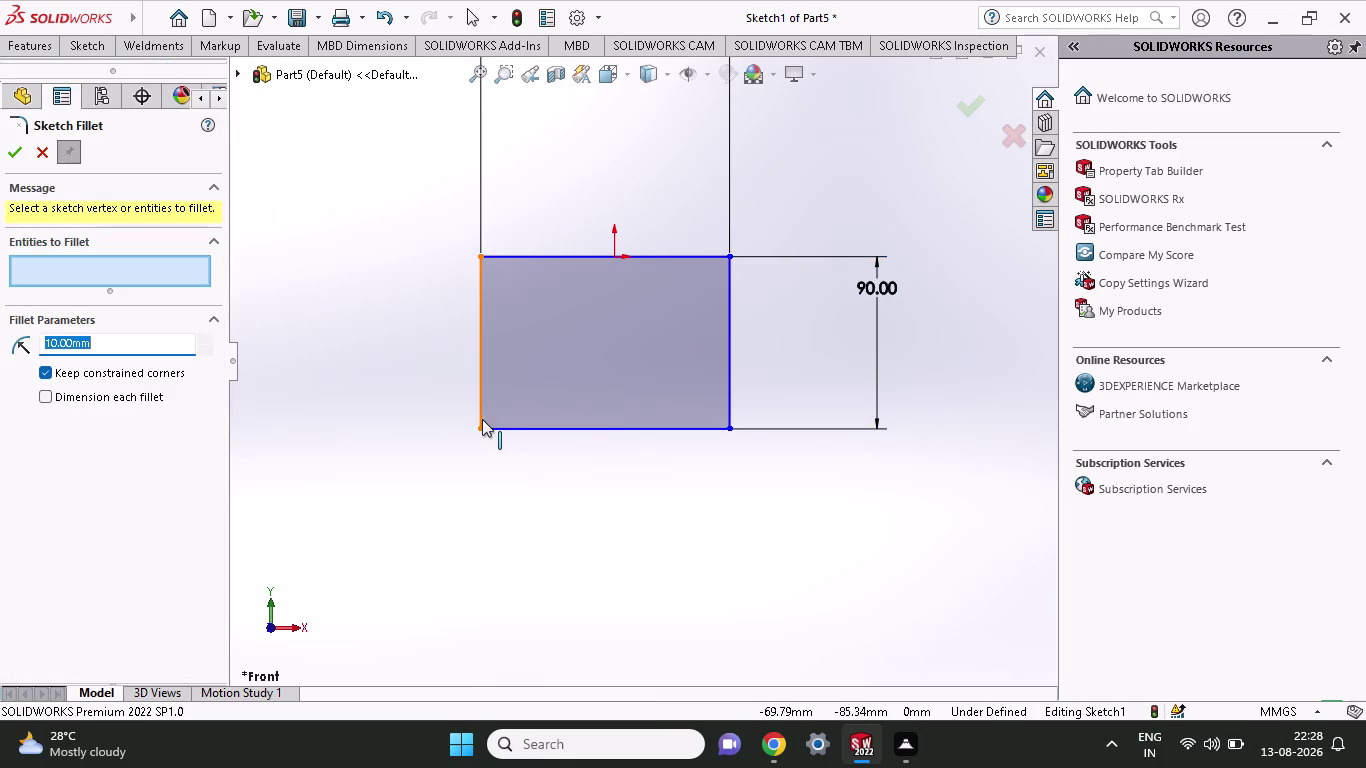
Fillet the bottom-left and bottom-right corners with a 25 mm radius.
click(475, 424)
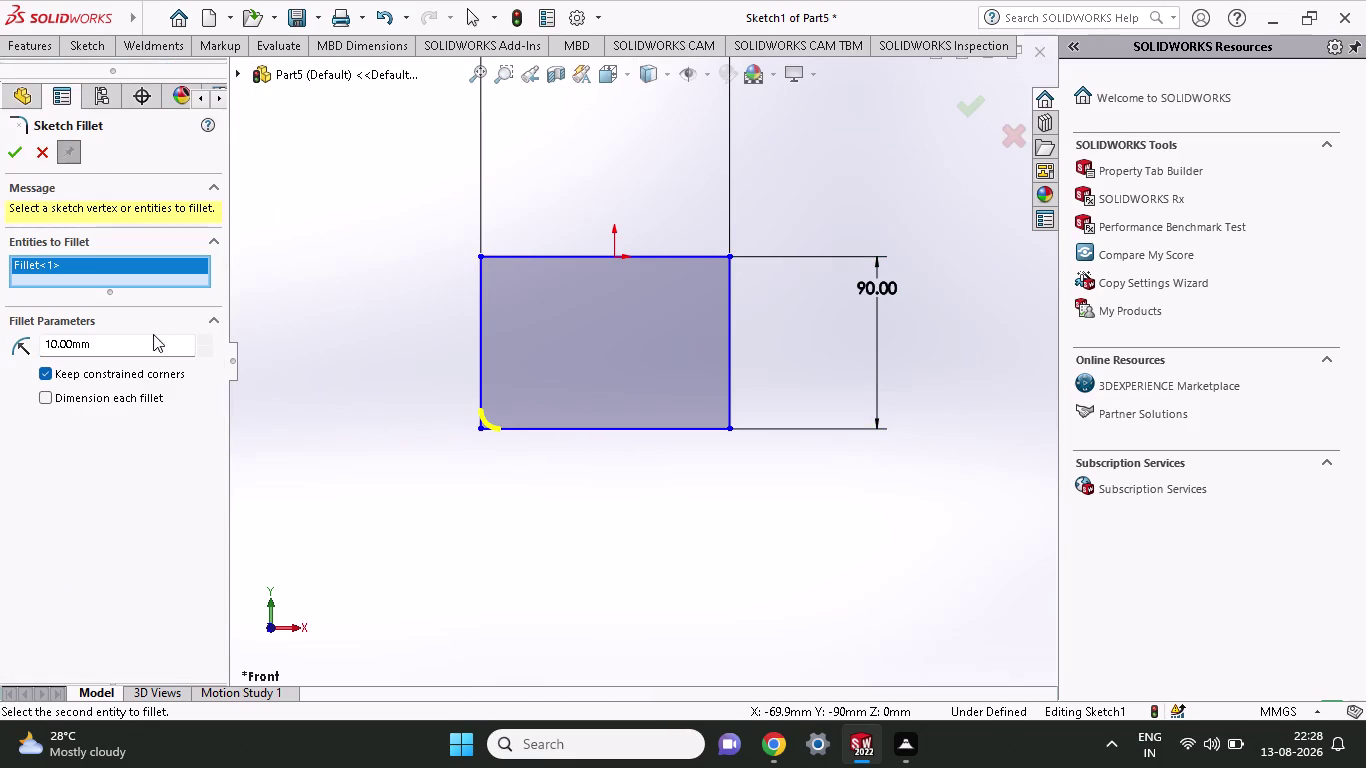
drag(117, 343, 6, 343)
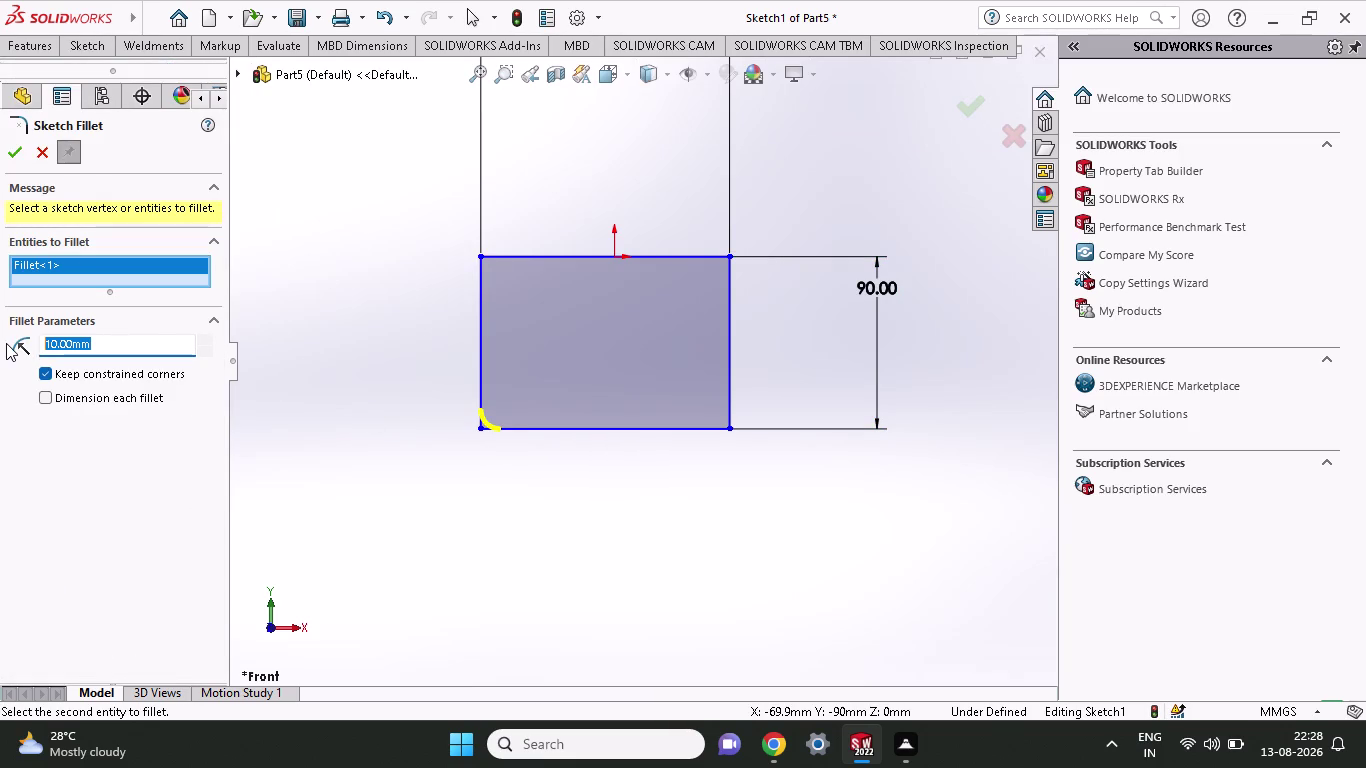
text(25)
key(Return)
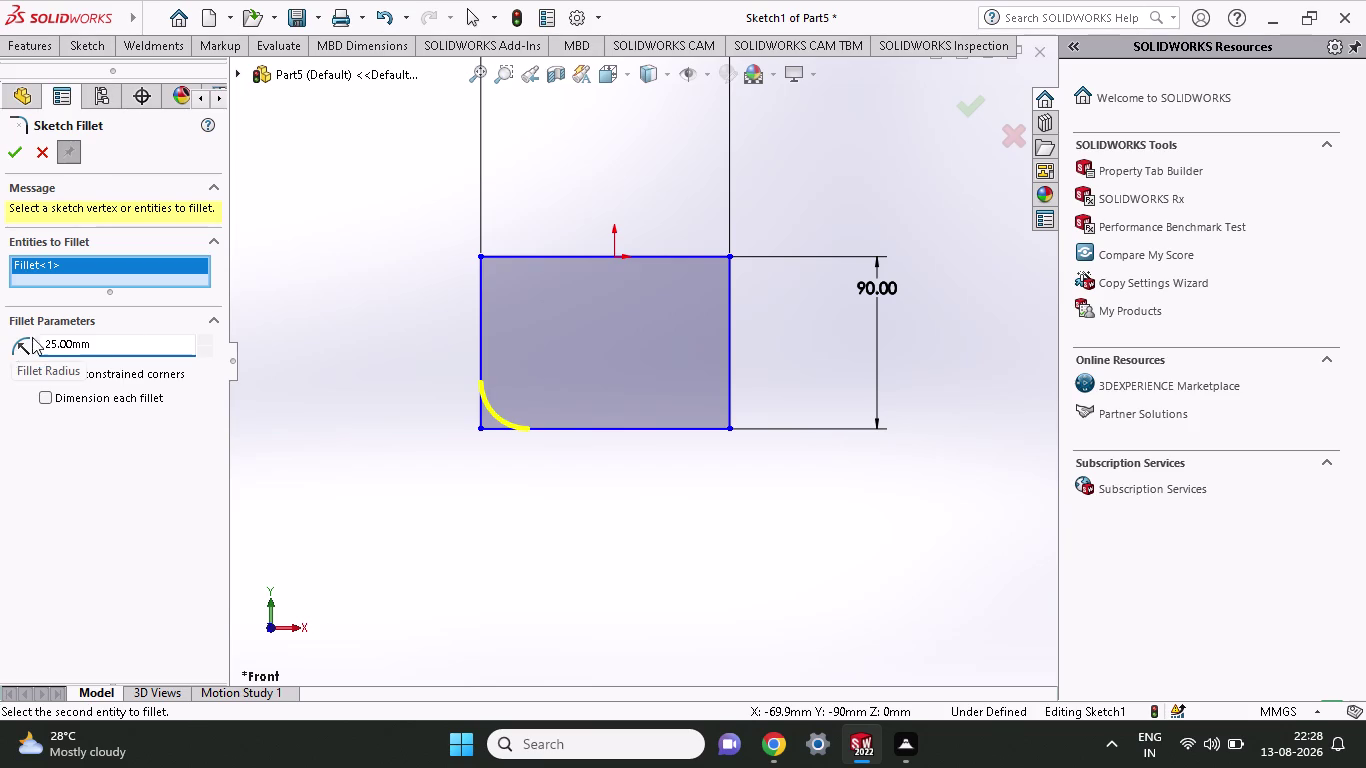
click(730, 428)
click(4, 156)
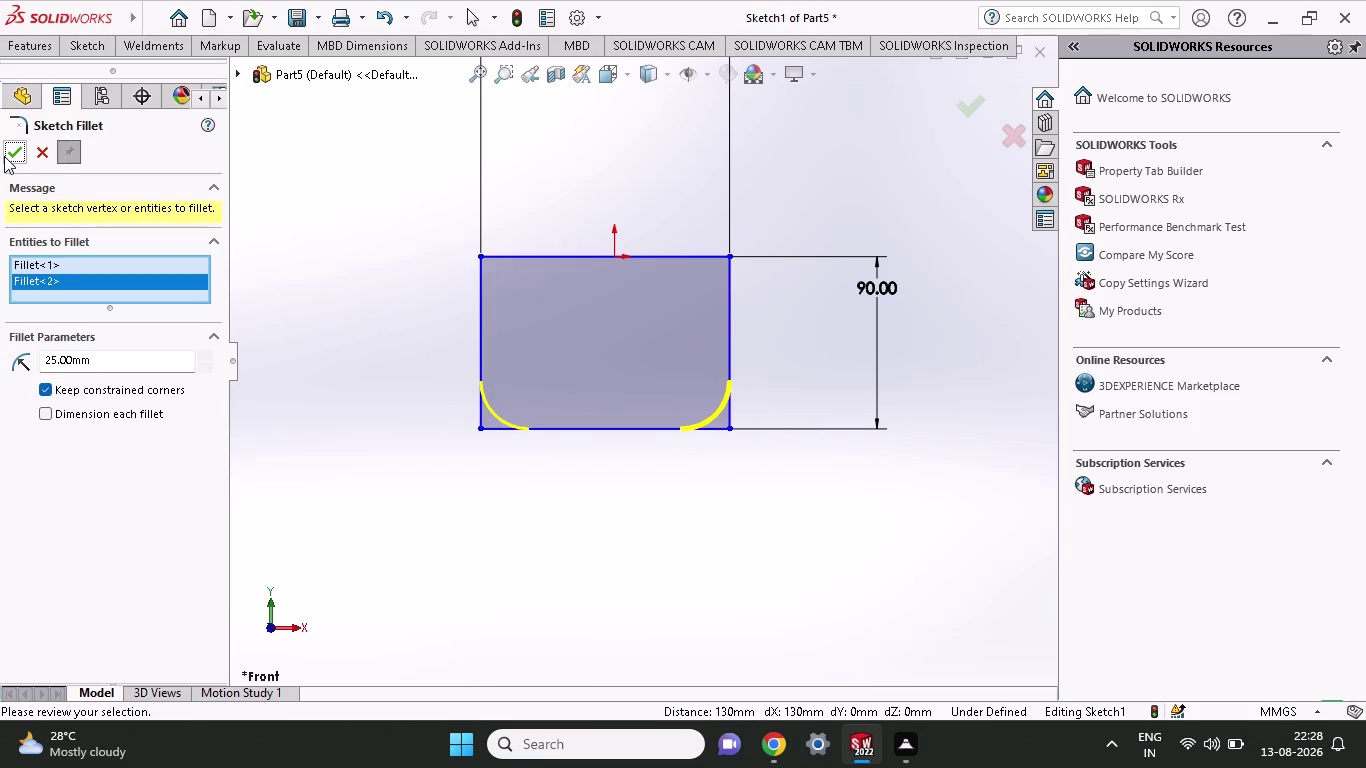
click(107, 50)
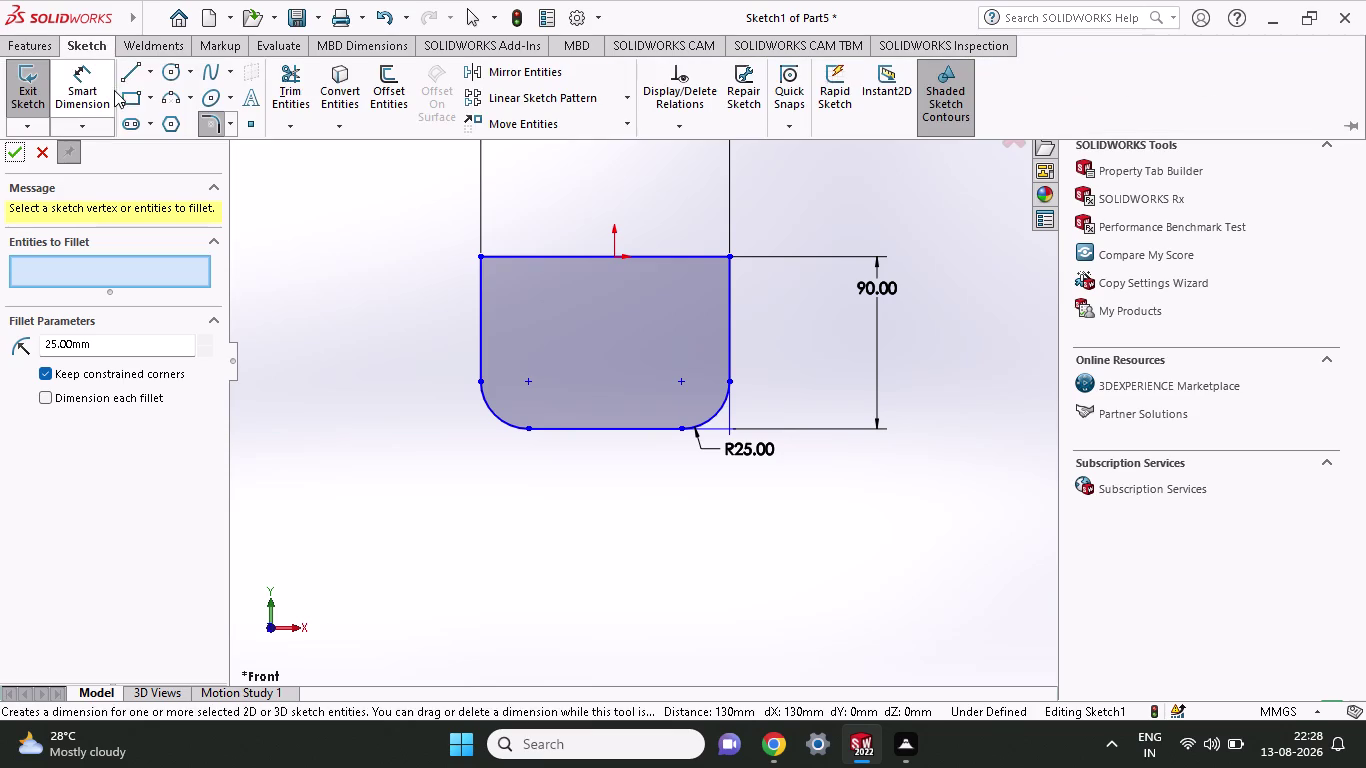
click(180, 78)
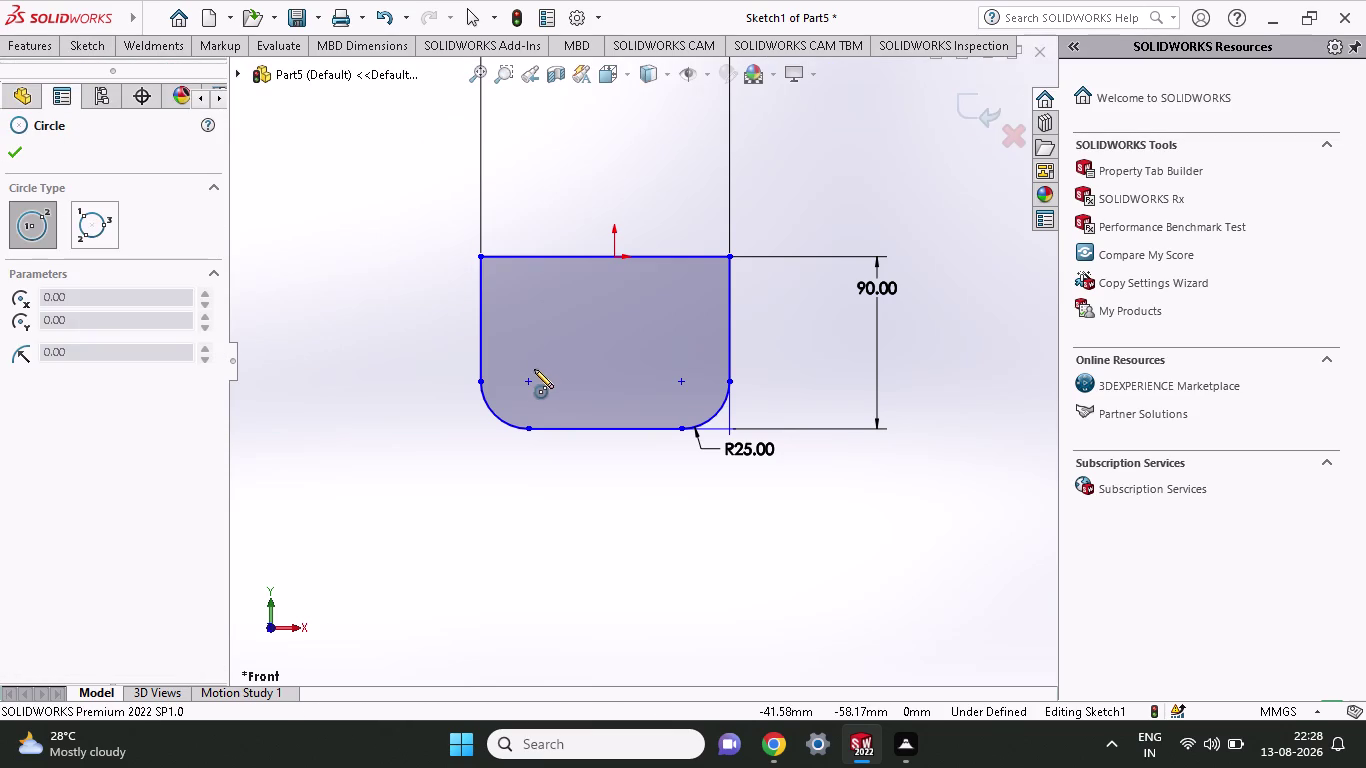
Draw two hole circles centred on the left and right bottom fillet centres.
click(529, 377)
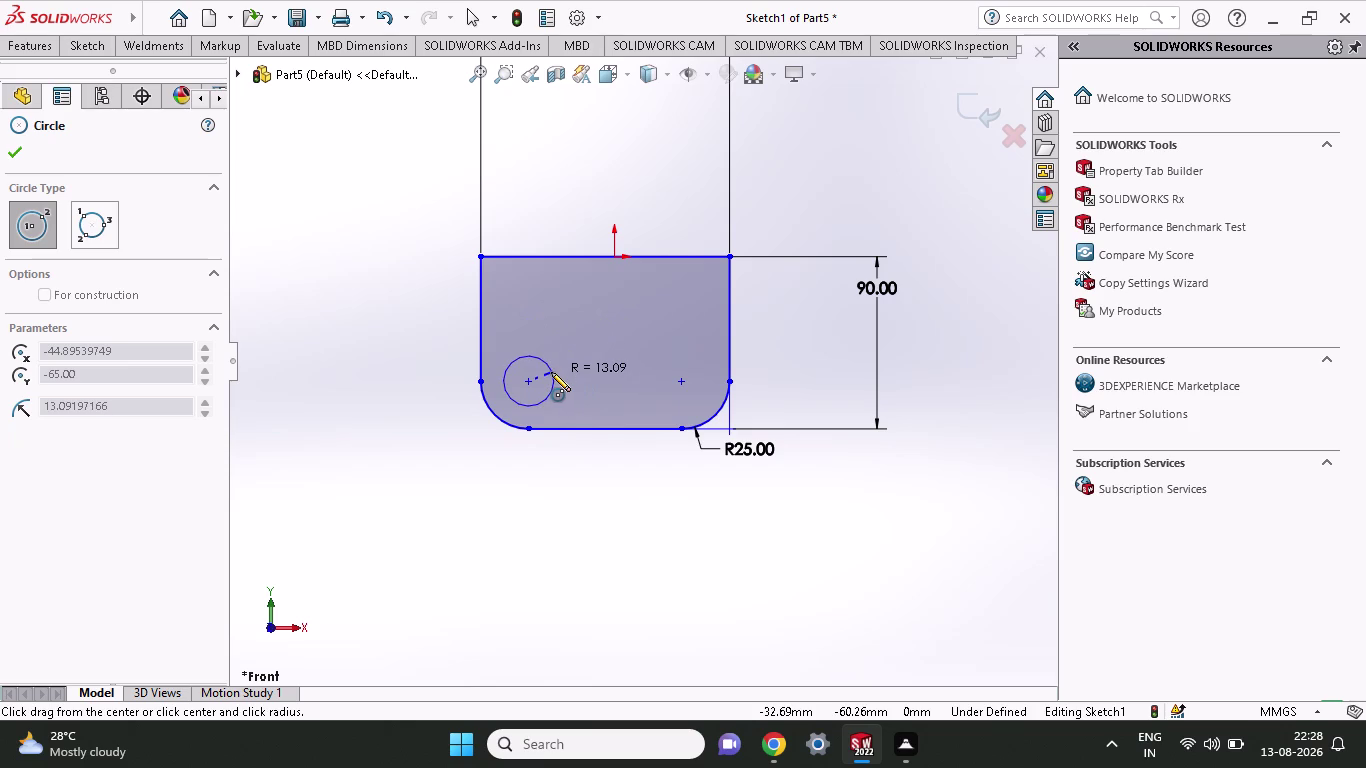
click(551, 372)
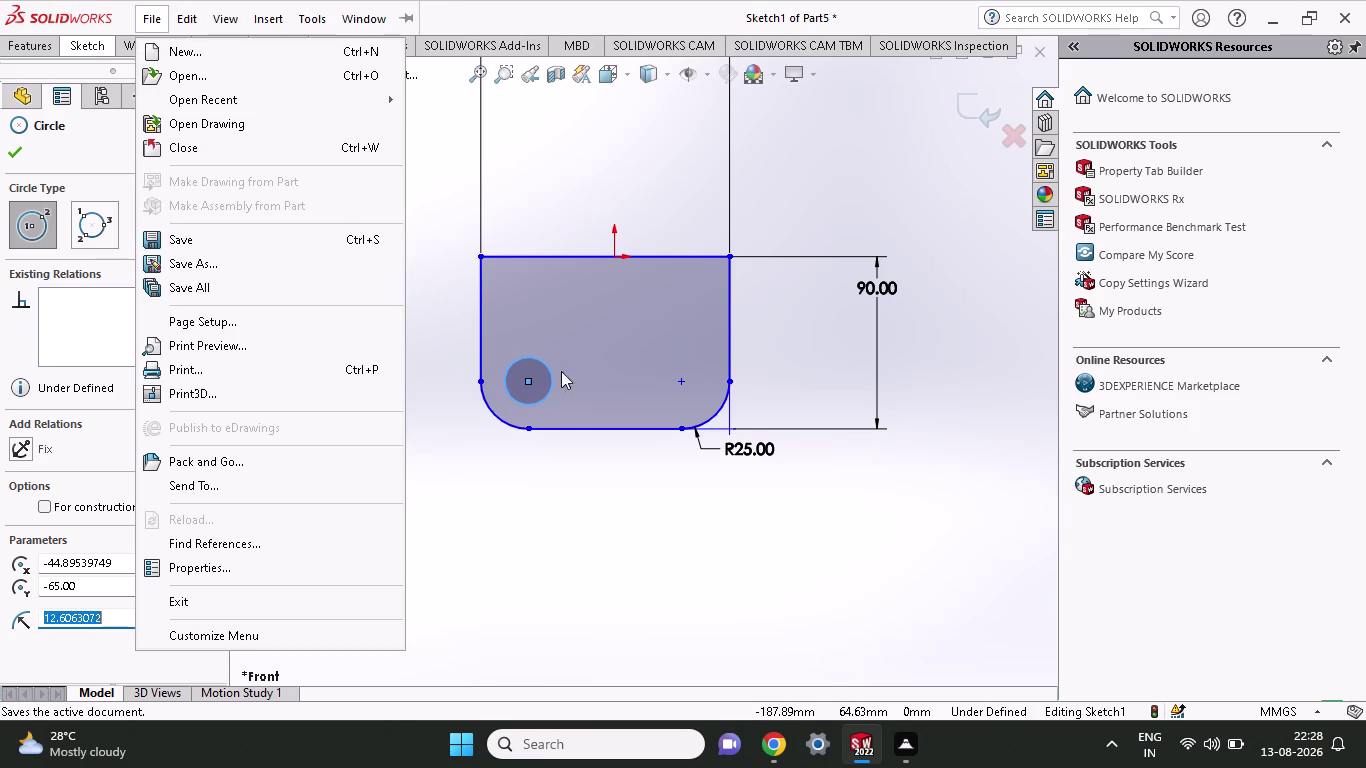
click(74, 42)
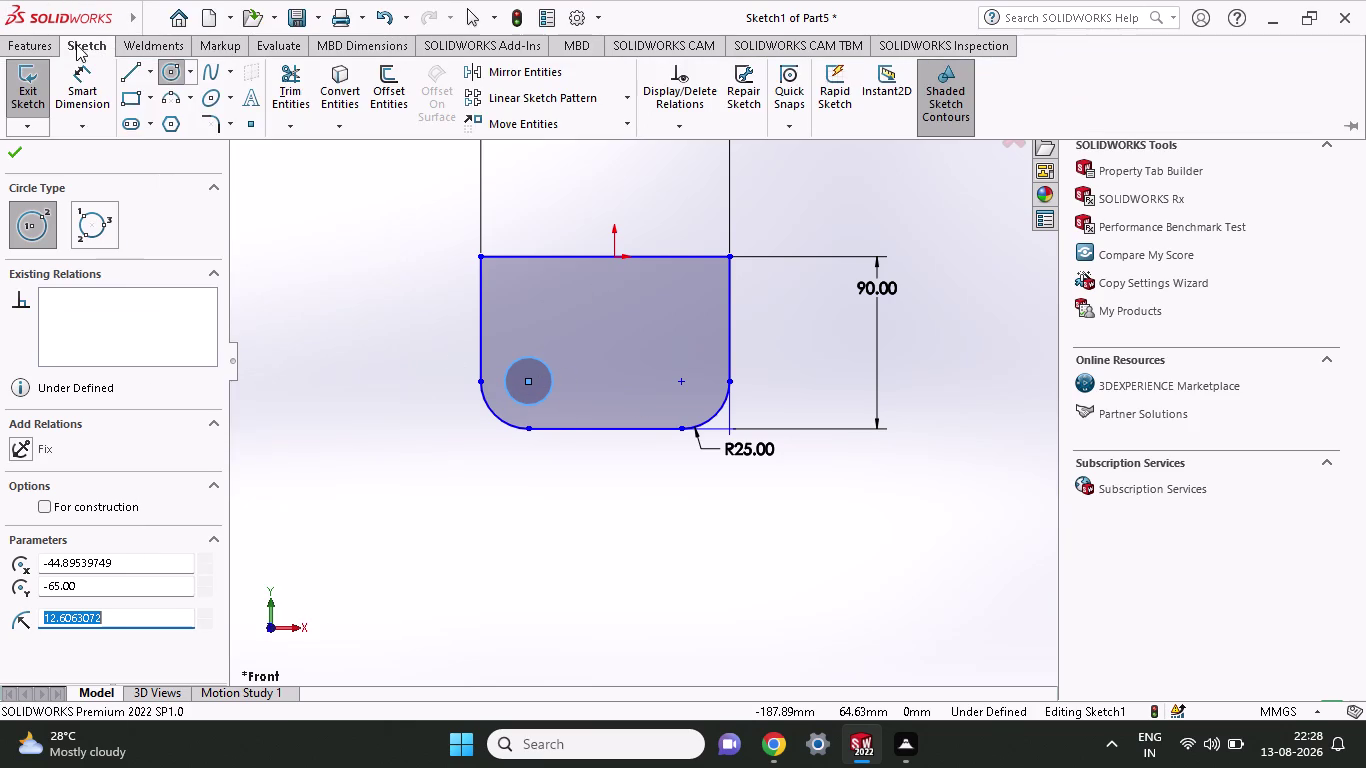
click(176, 72)
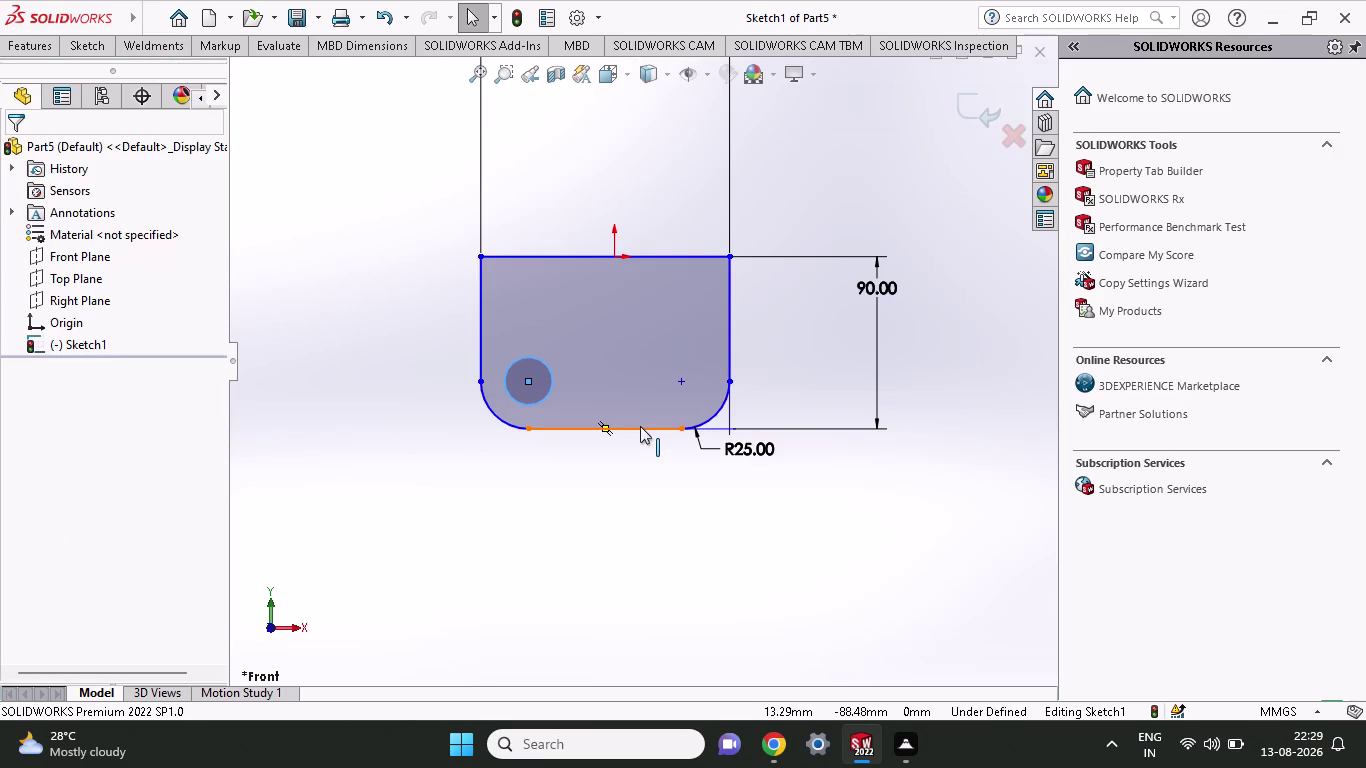
click(683, 376)
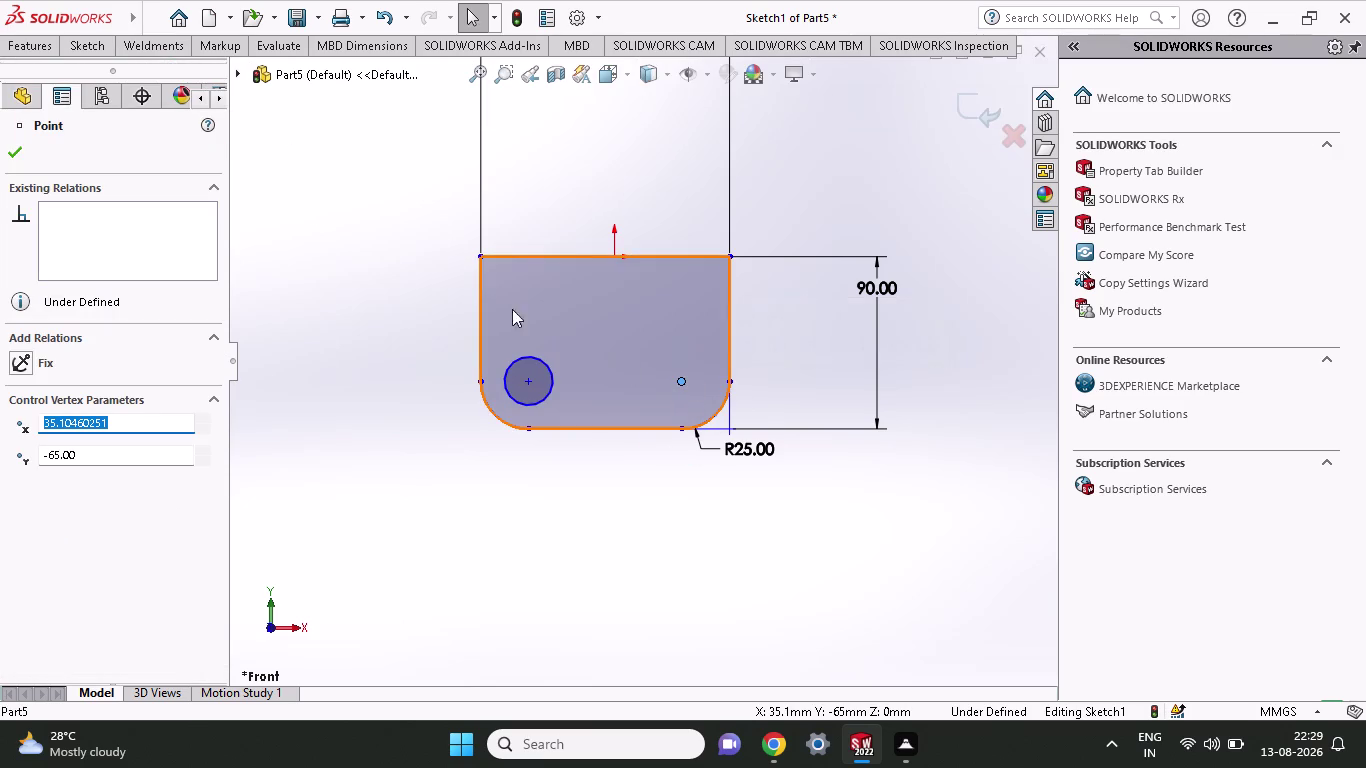
click(75, 47)
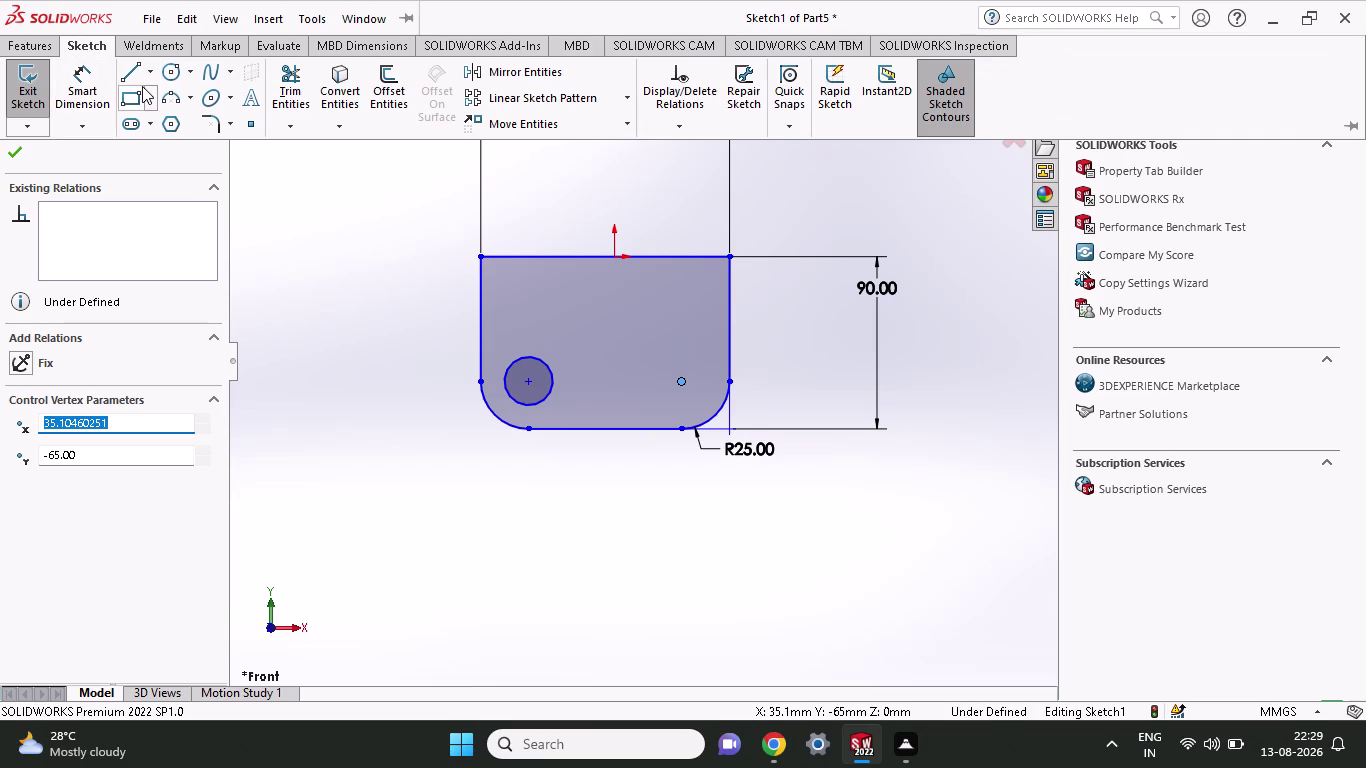
click(168, 72)
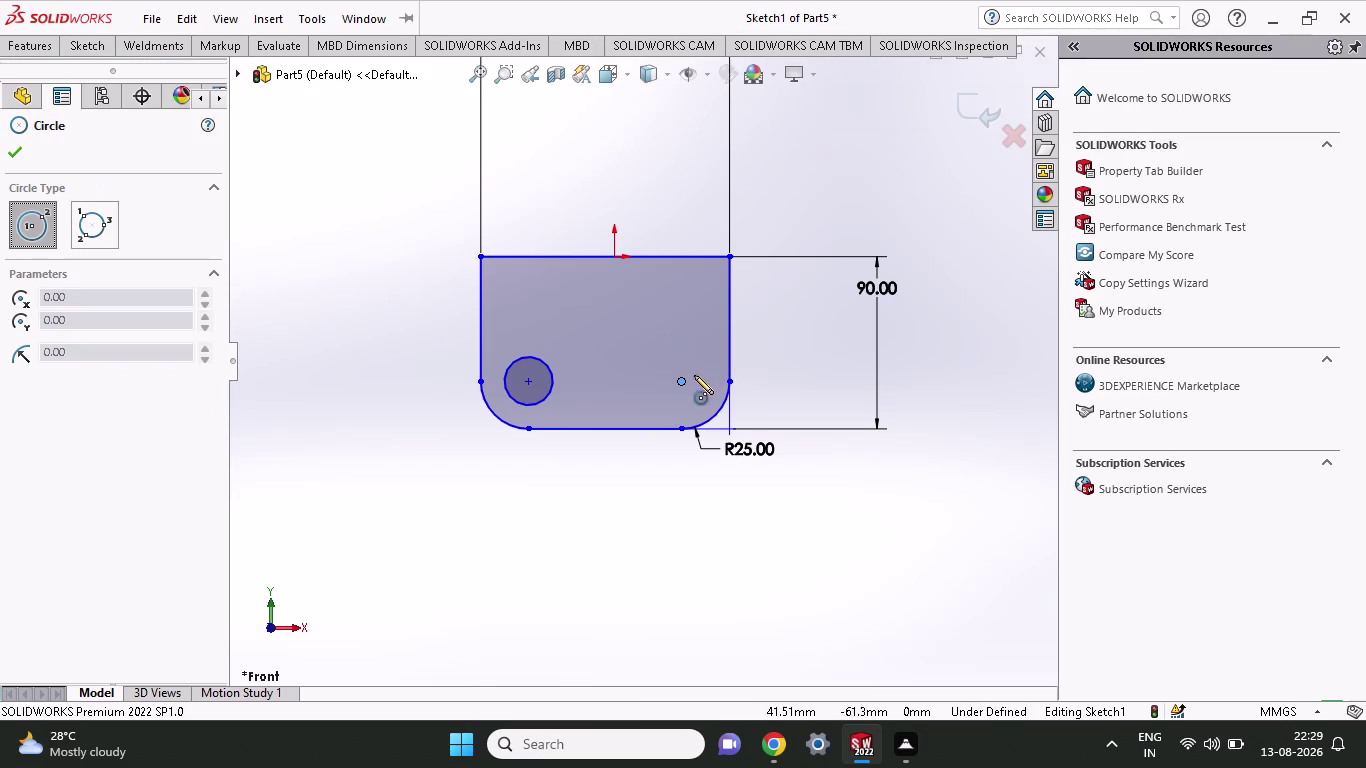
click(679, 380)
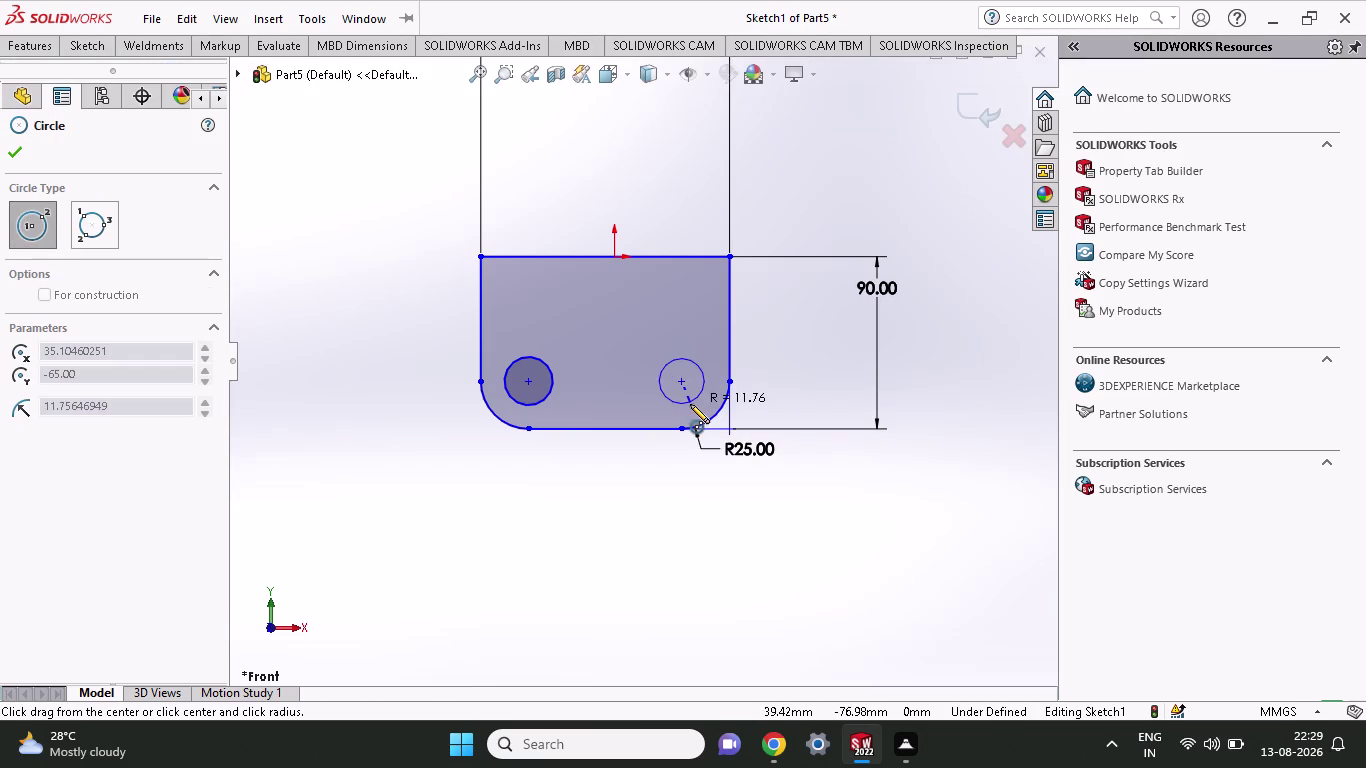
click(690, 403)
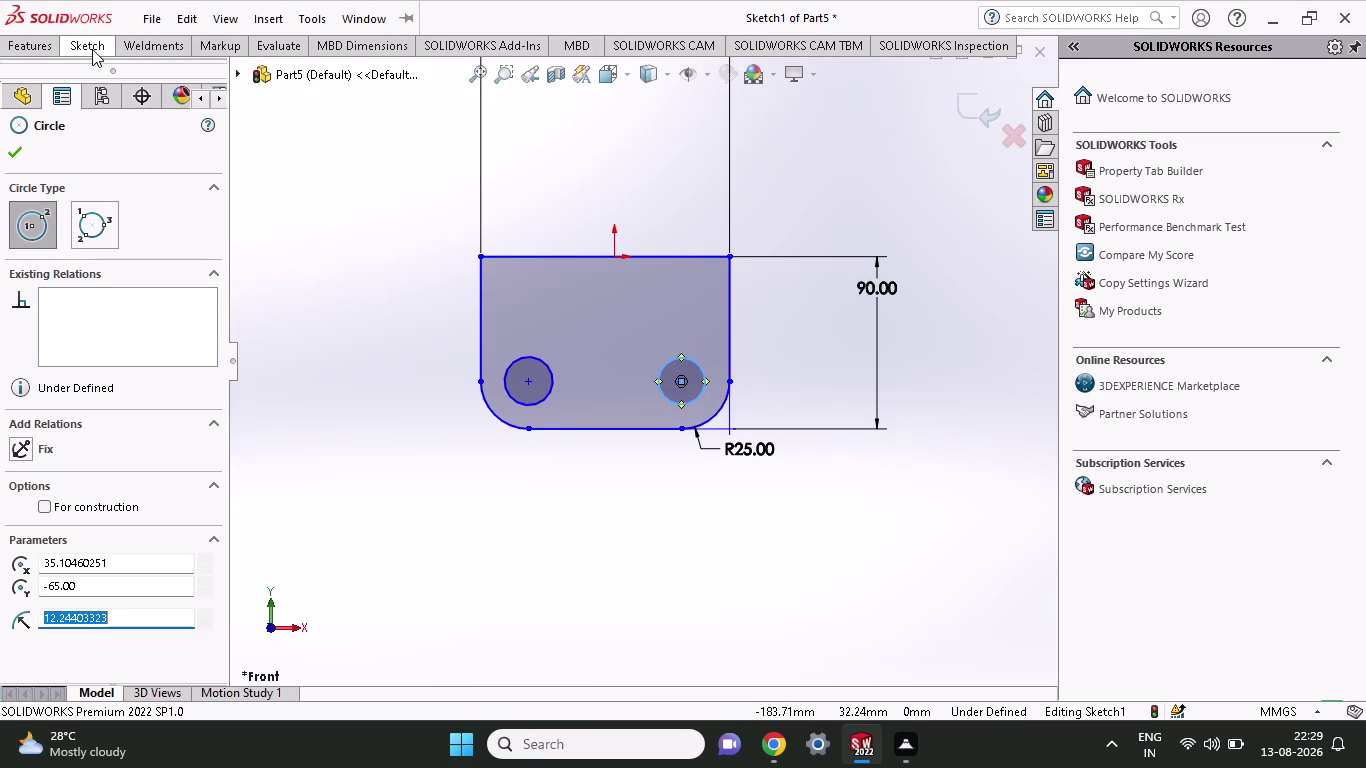
click(92, 47)
click(77, 100)
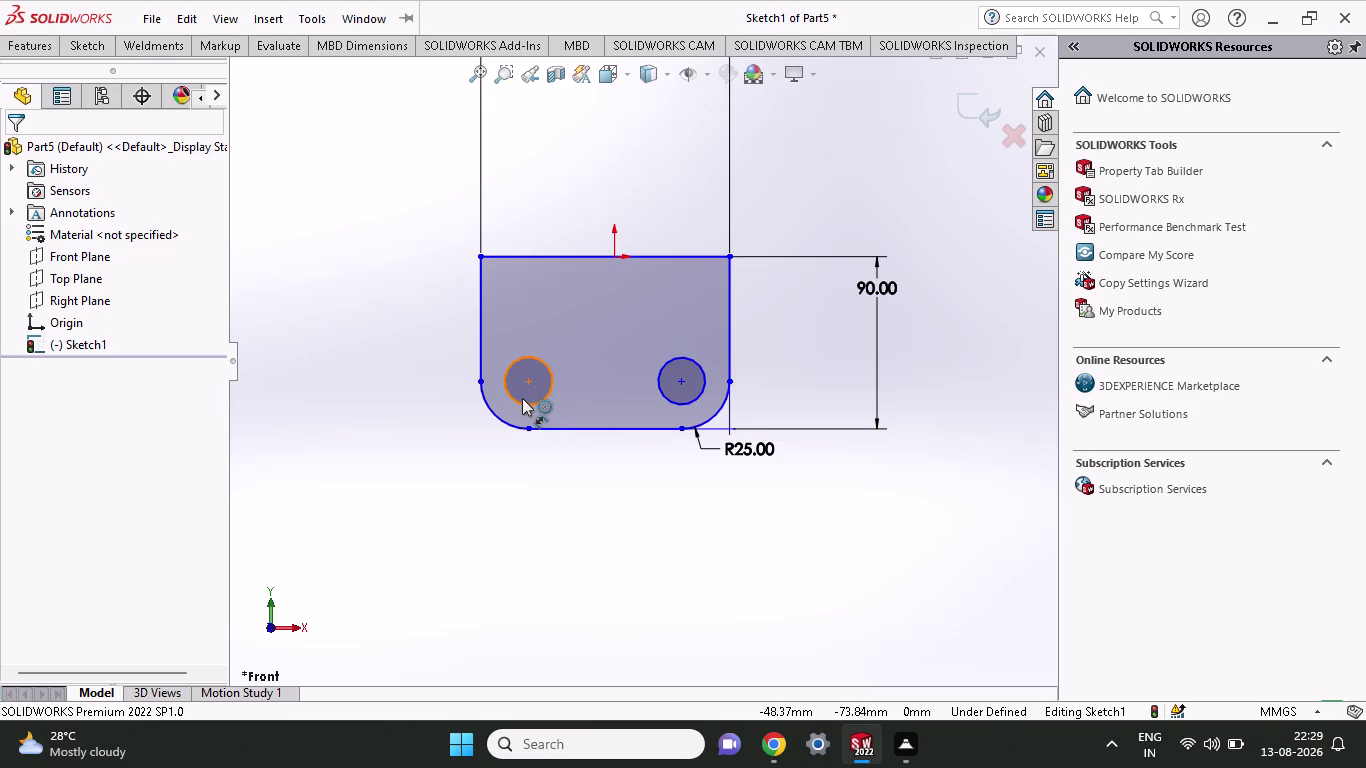
click(522, 398)
Dimension the left and right circles to 20 mm diameter each.
click(514, 318)
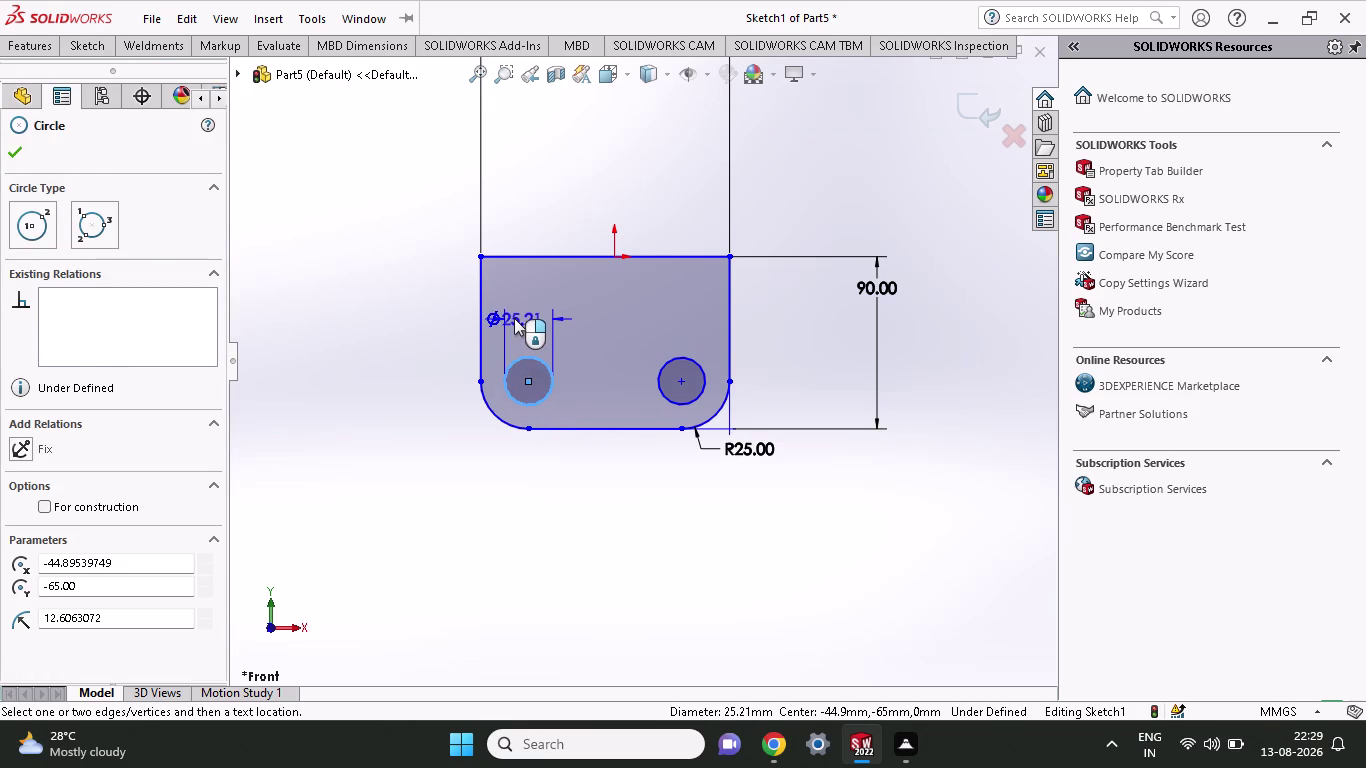
text(20)
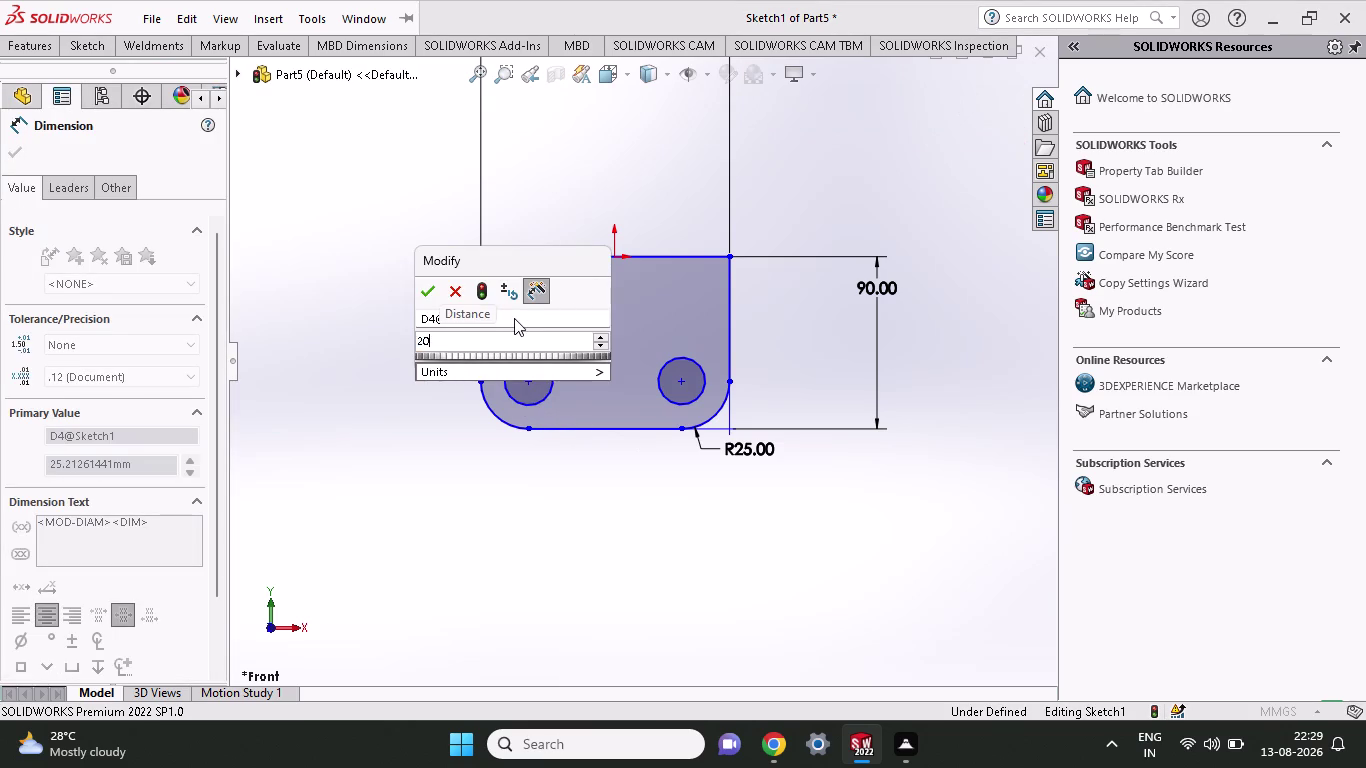
key(Return)
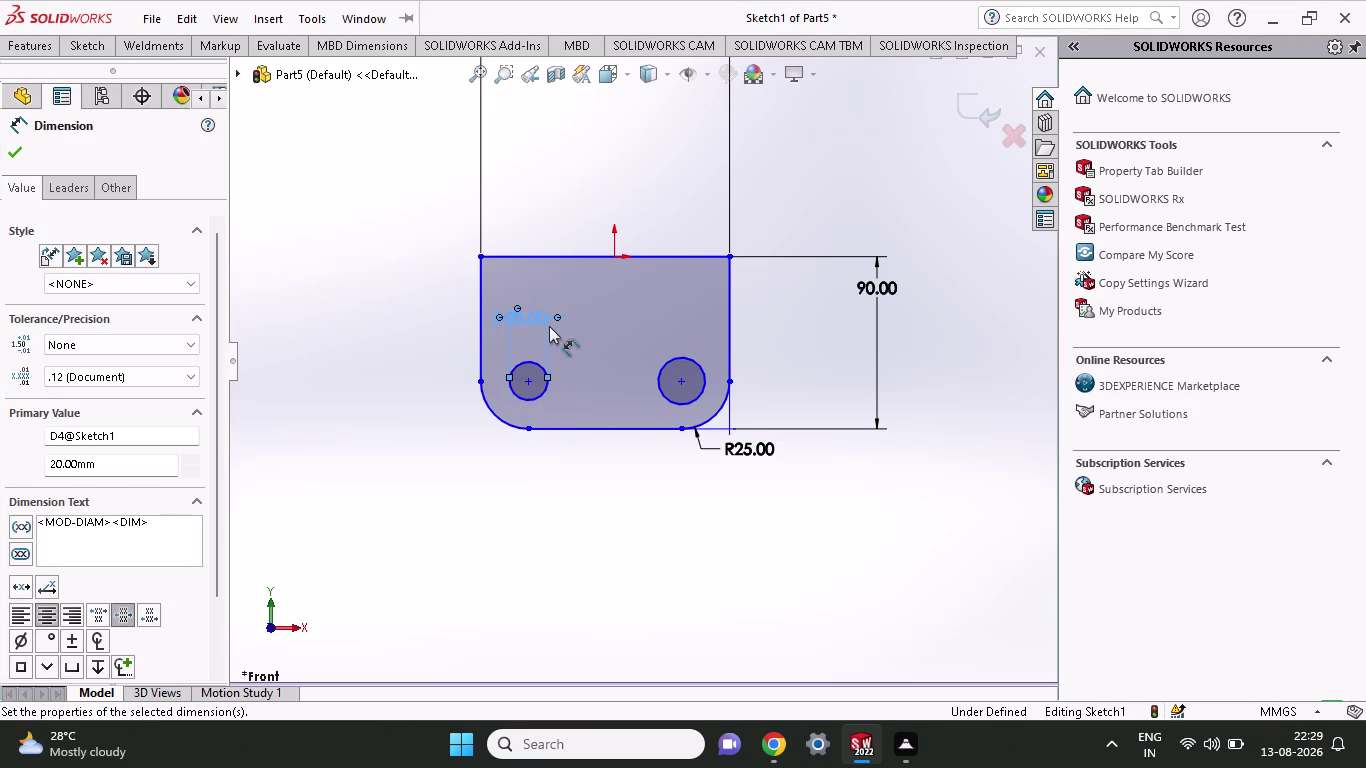
click(680, 406)
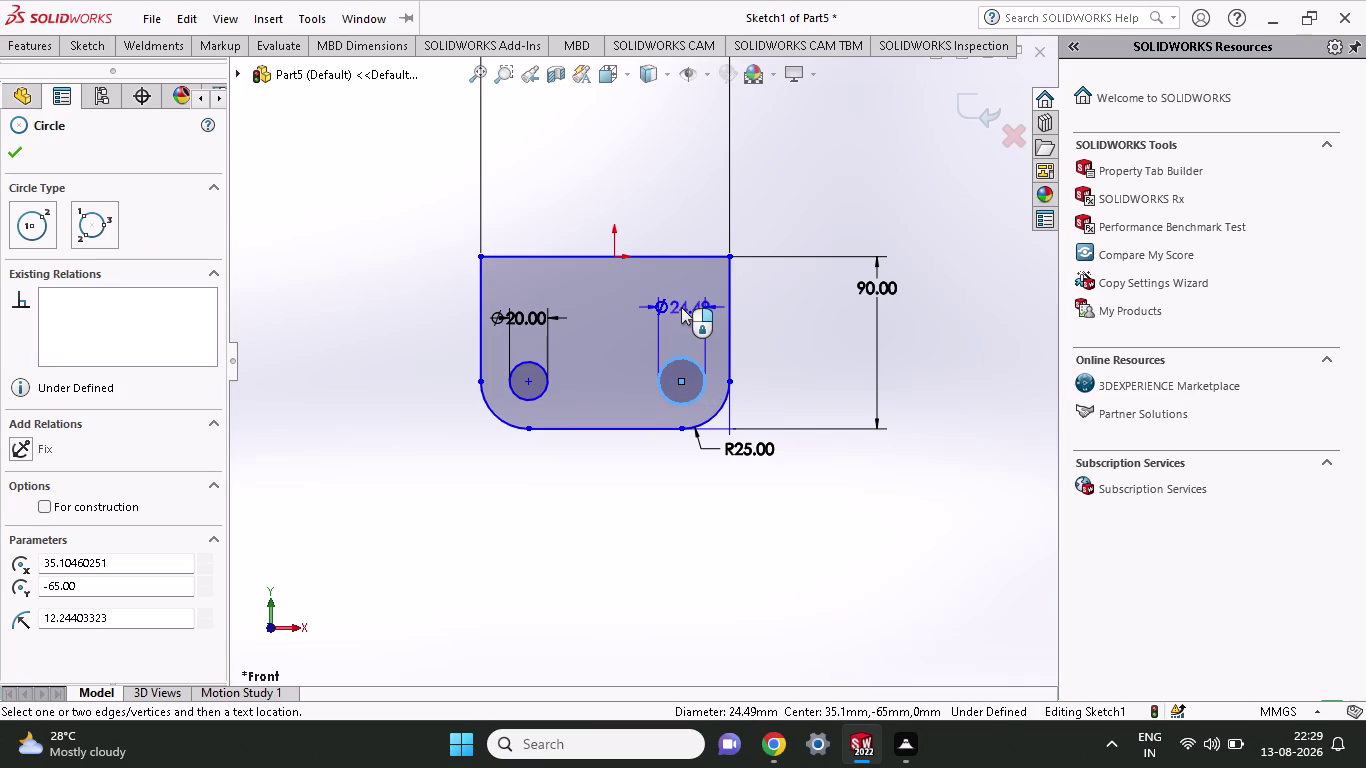
click(681, 307)
text(20)
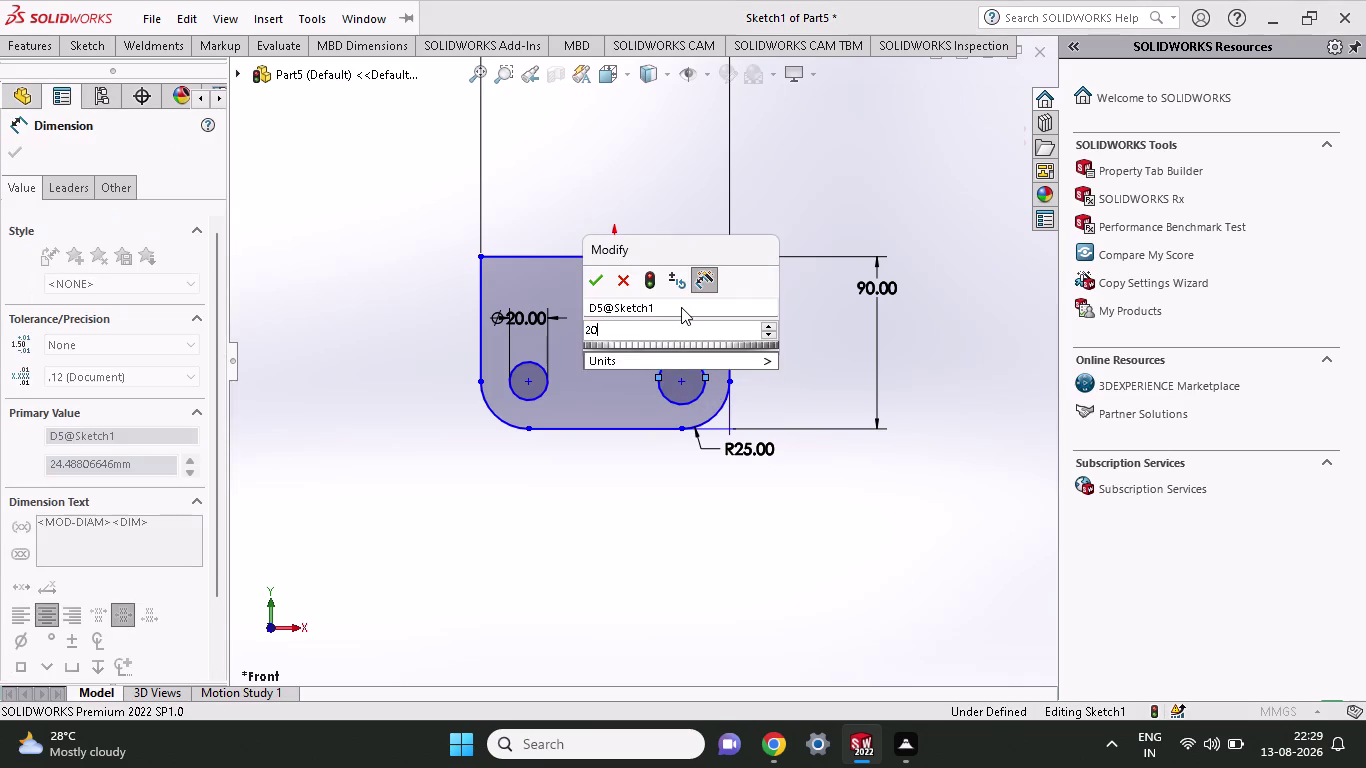
key(Return)
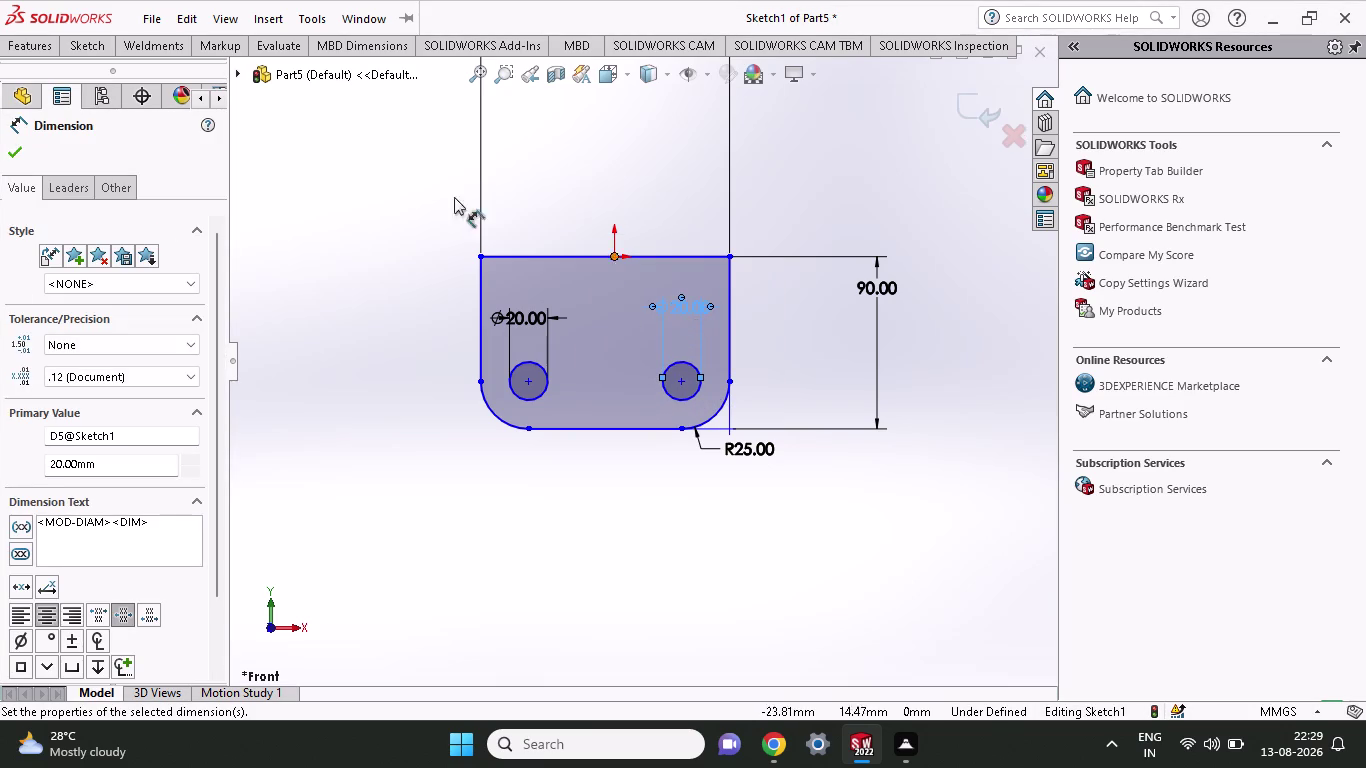
click(35, 45)
Extrude the sketch as Boss-Extrude1 to a 25 mm blind depth.
click(52, 82)
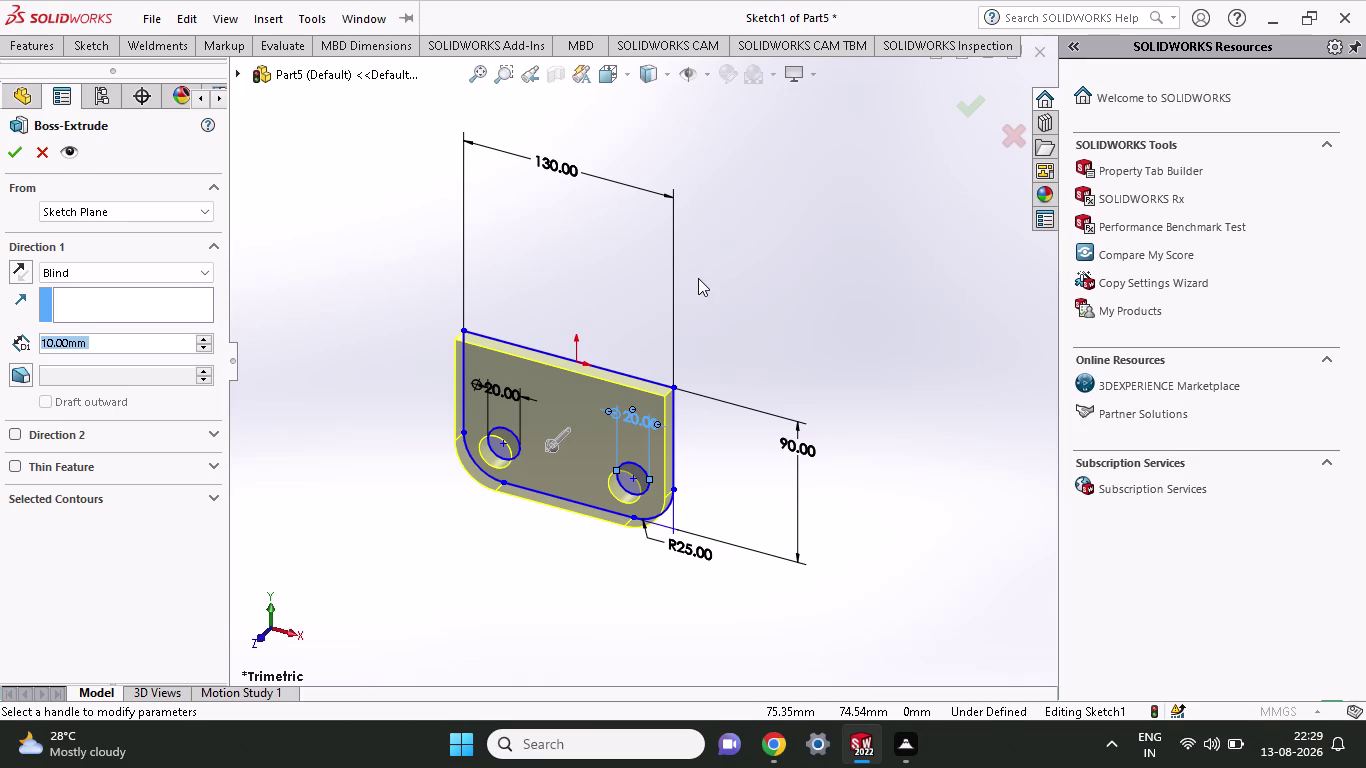
text(25)
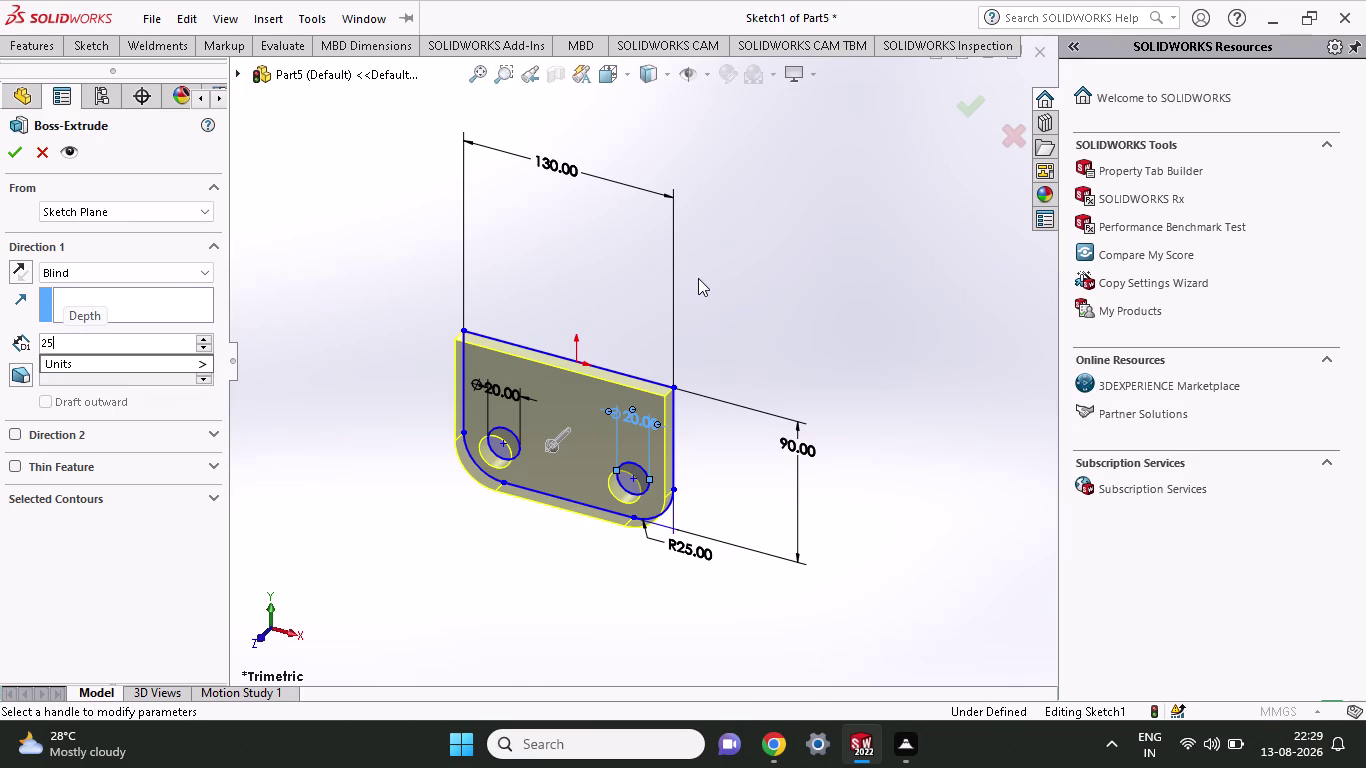
click(7, 152)
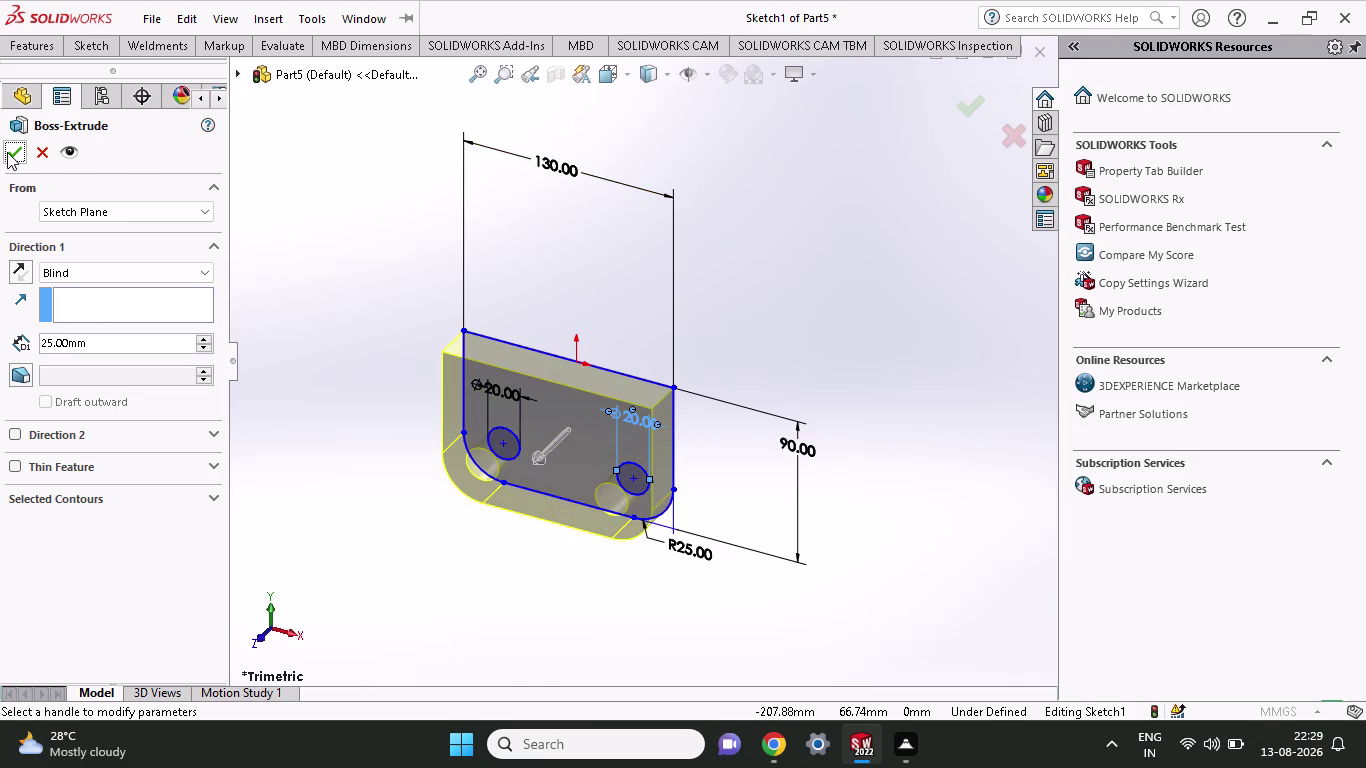
click(7, 152)
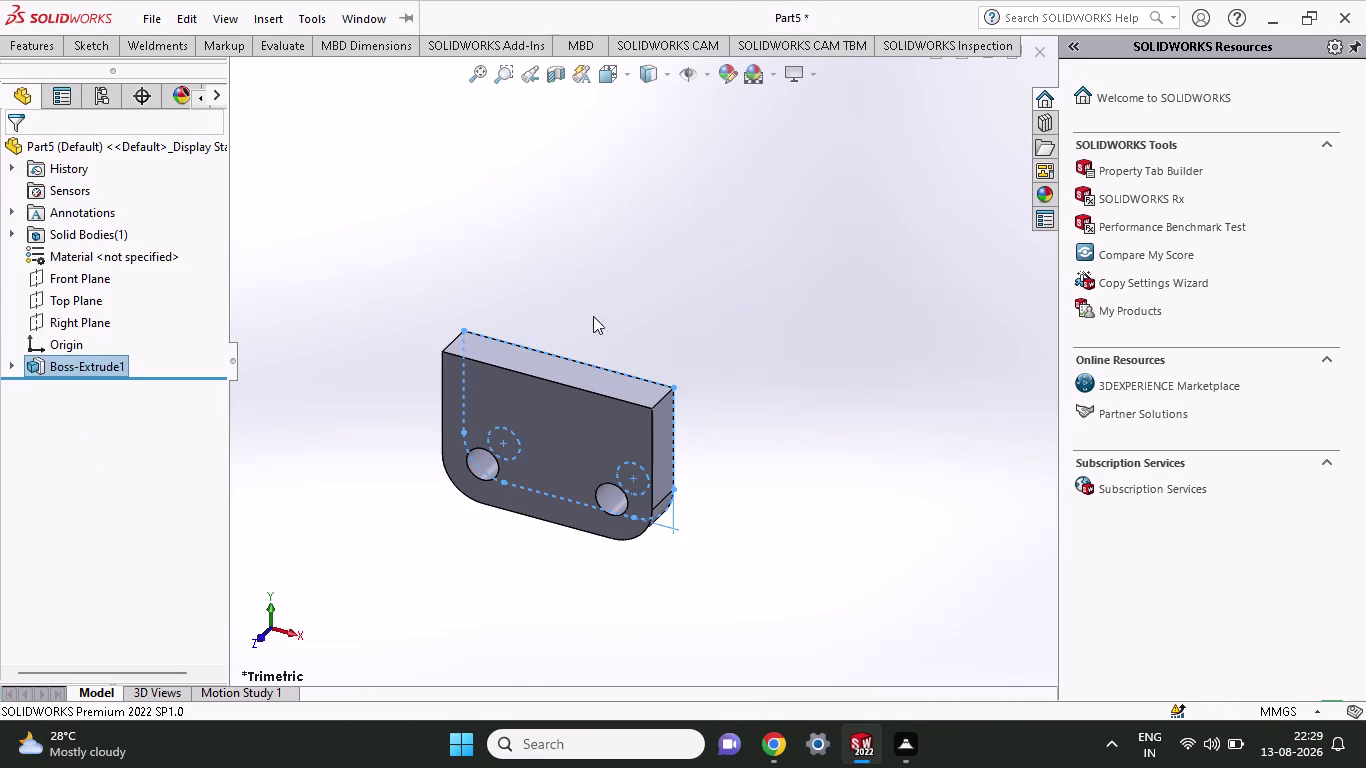
click(760, 371)
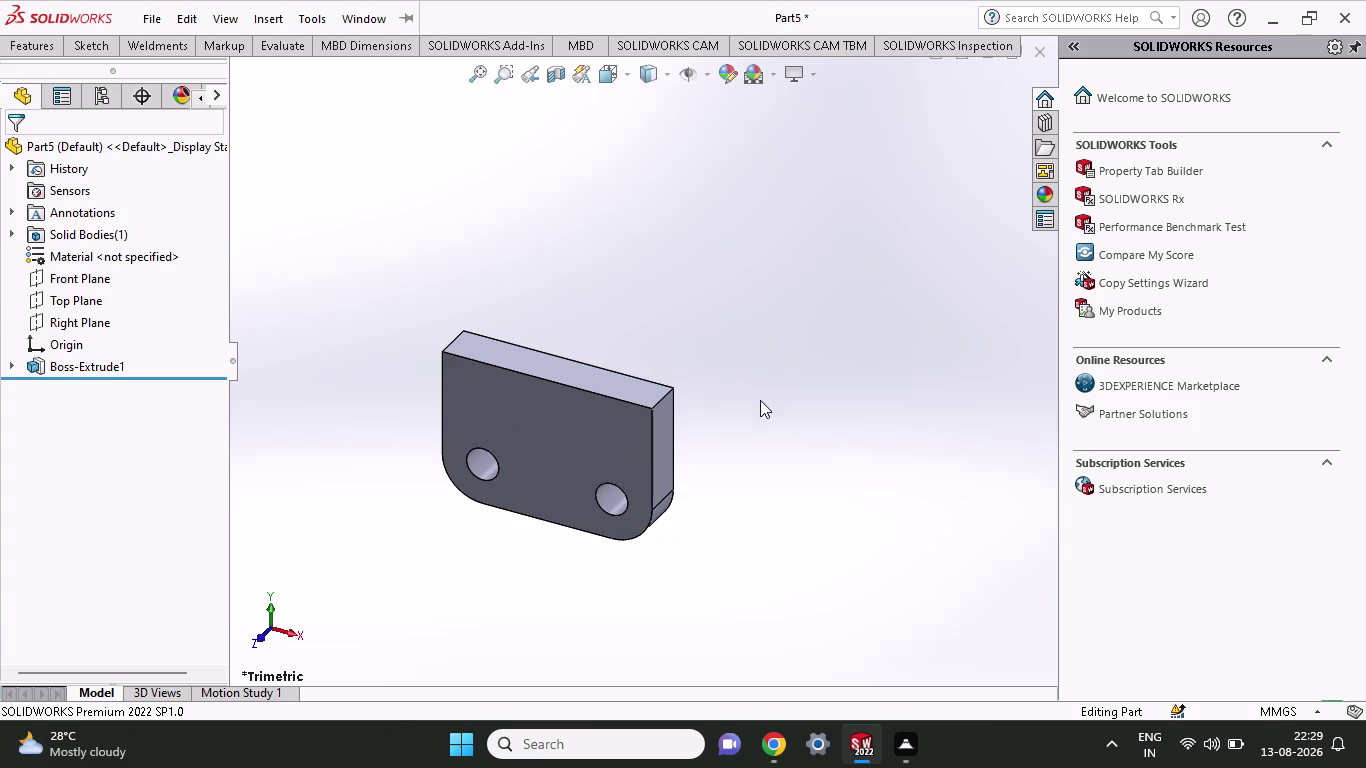
middle_drag(781, 259, 615, 460)
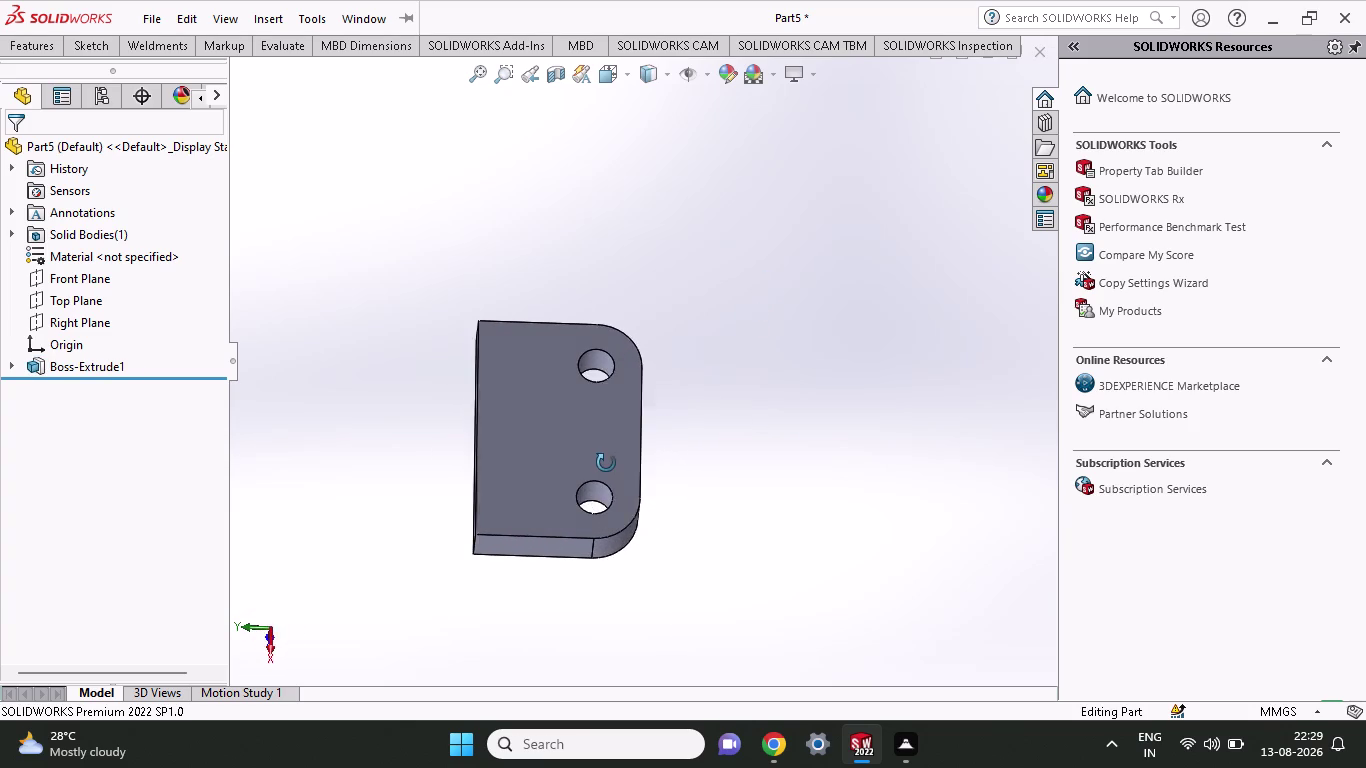
middle_drag(615, 460, 632, 464)
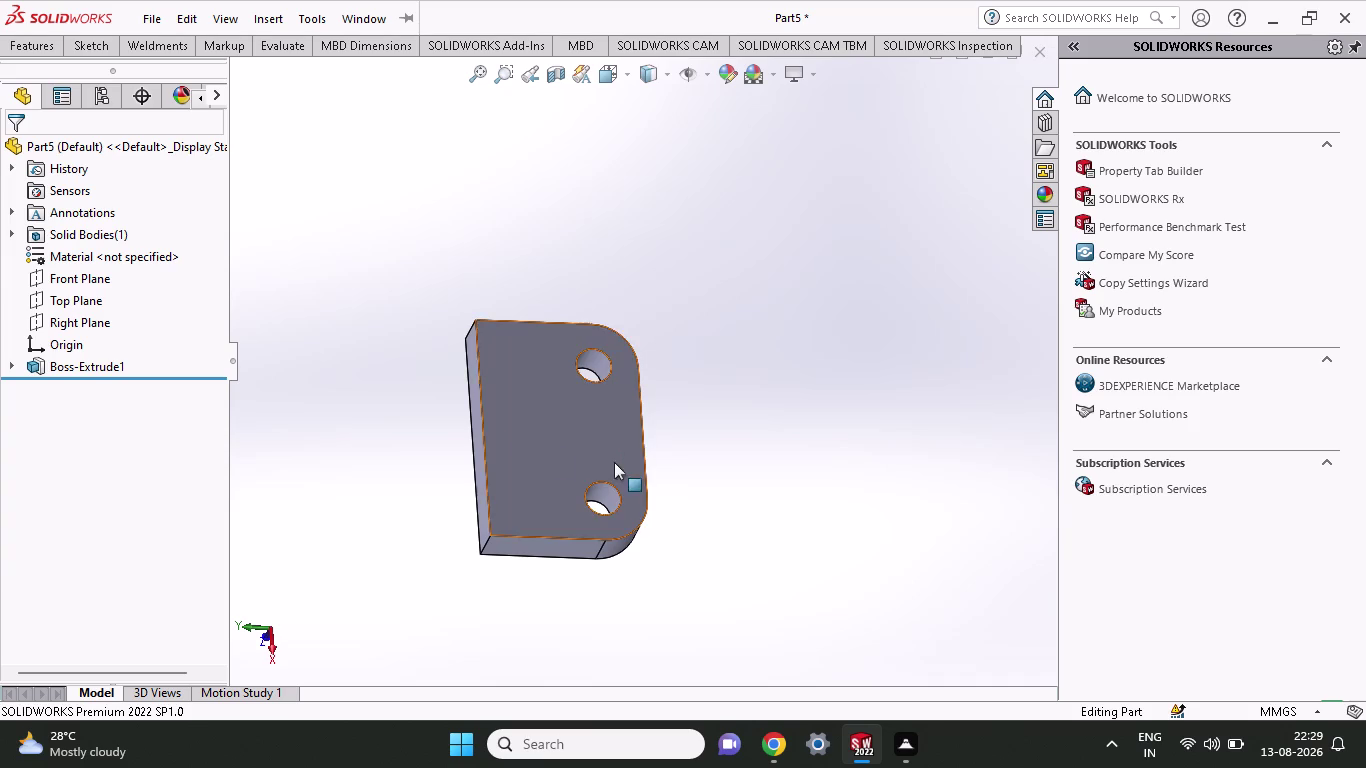
click(503, 428)
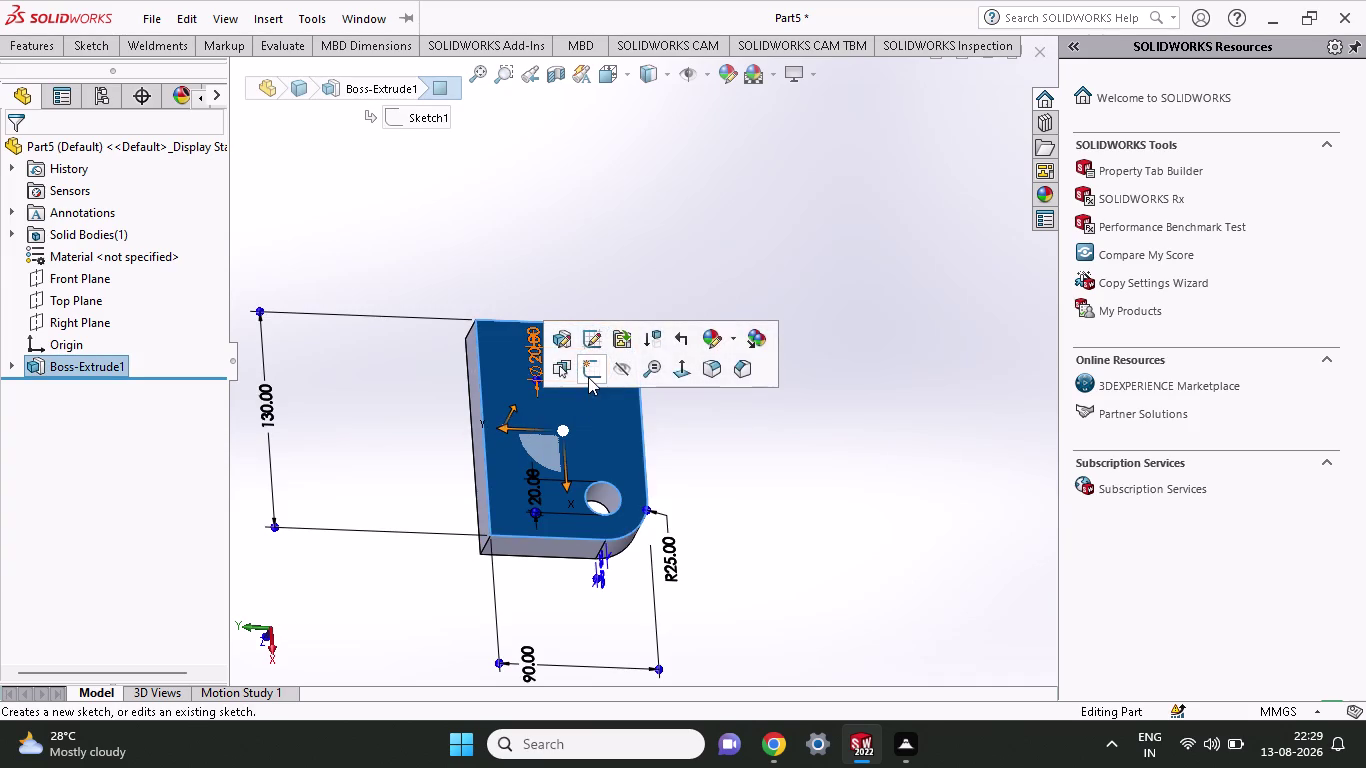
click(588, 377)
scroll(up, 3)
scroll(up, 3)
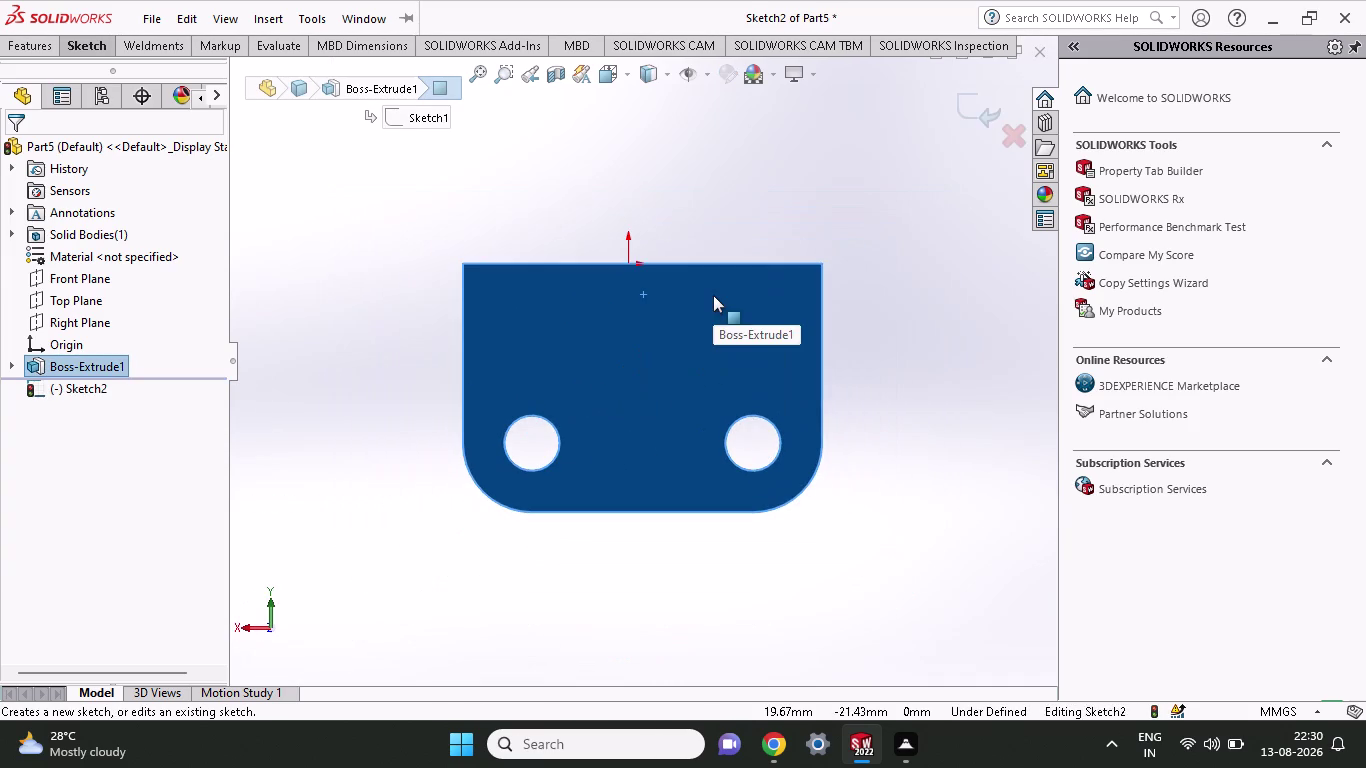
middle_drag(673, 364, 830, 377)
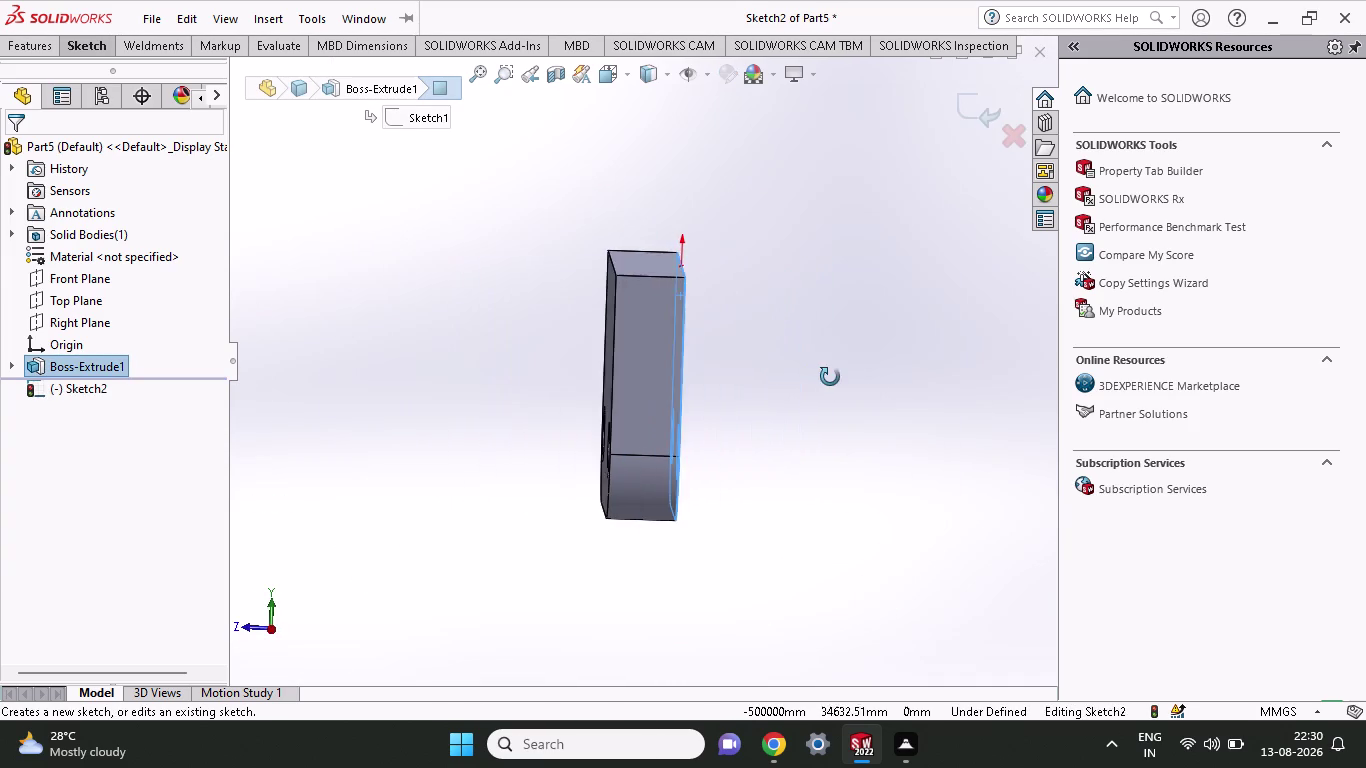
middle_drag(830, 377, 829, 365)
middle_click(829, 365)
click(642, 330)
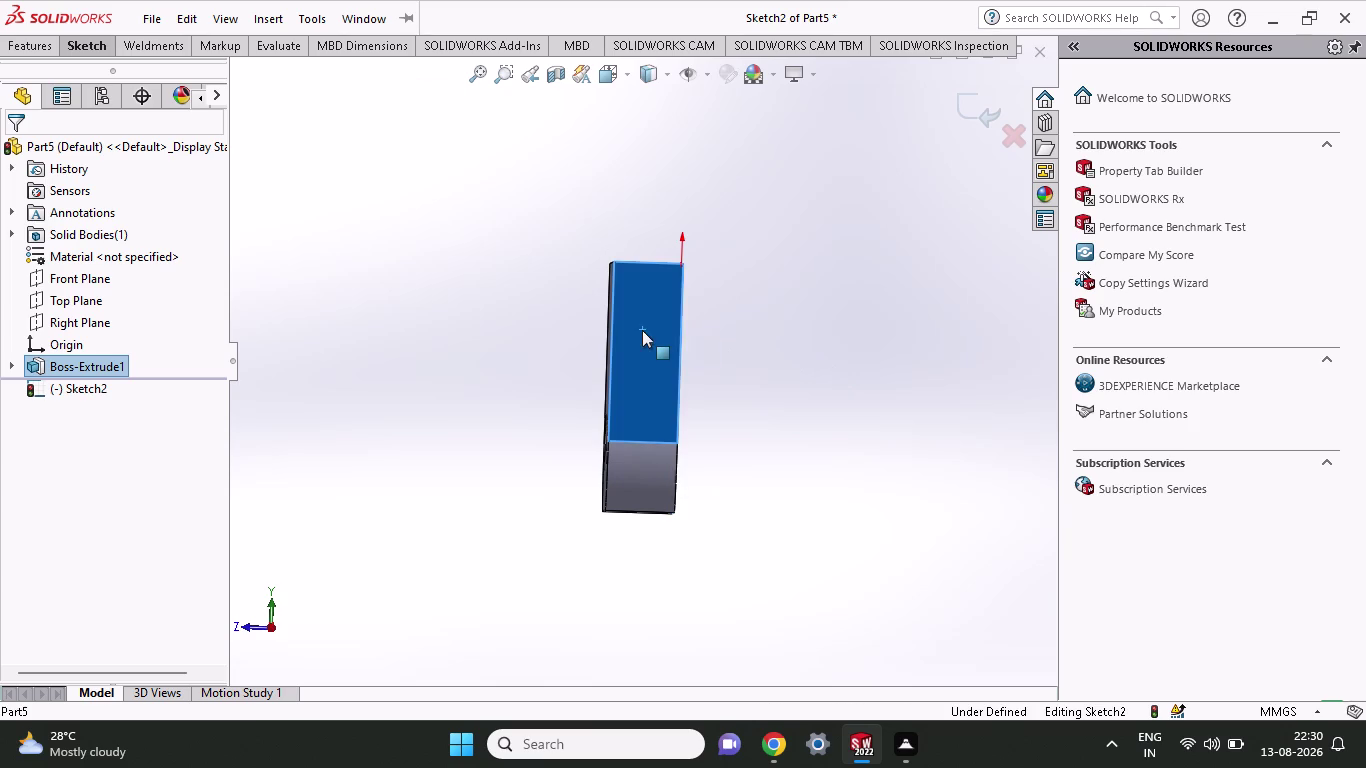
right_click(652, 314)
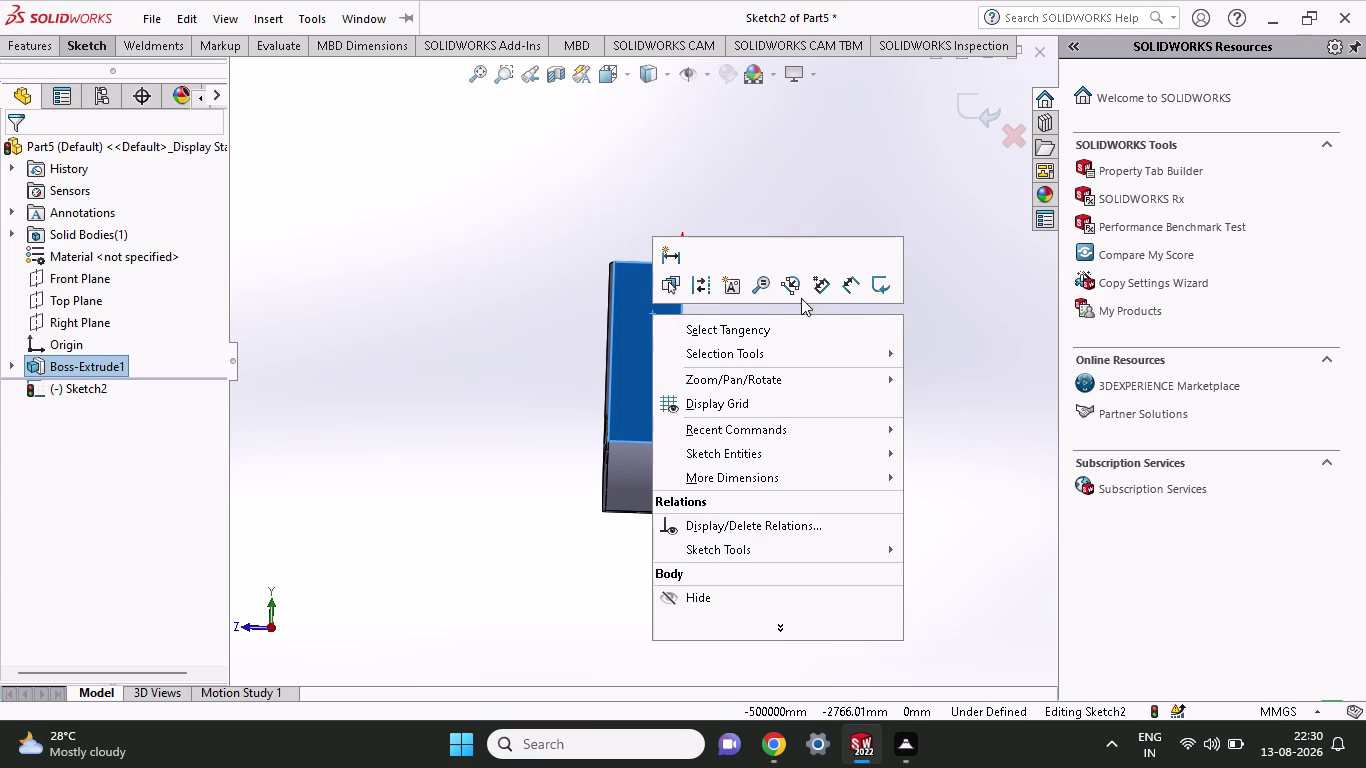
click(874, 288)
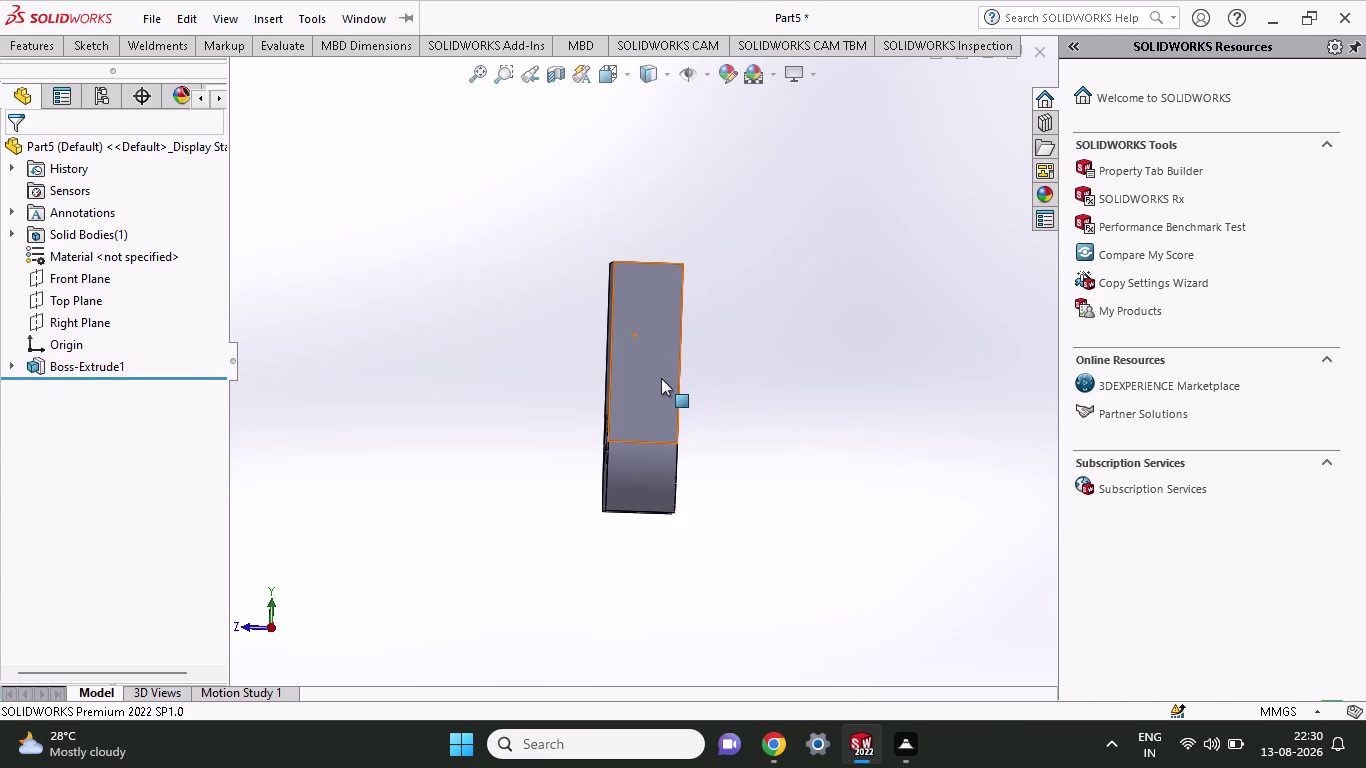
Open a sketch on the plate's side face and anchor a corner rectangle at its top.
click(661, 378)
click(743, 327)
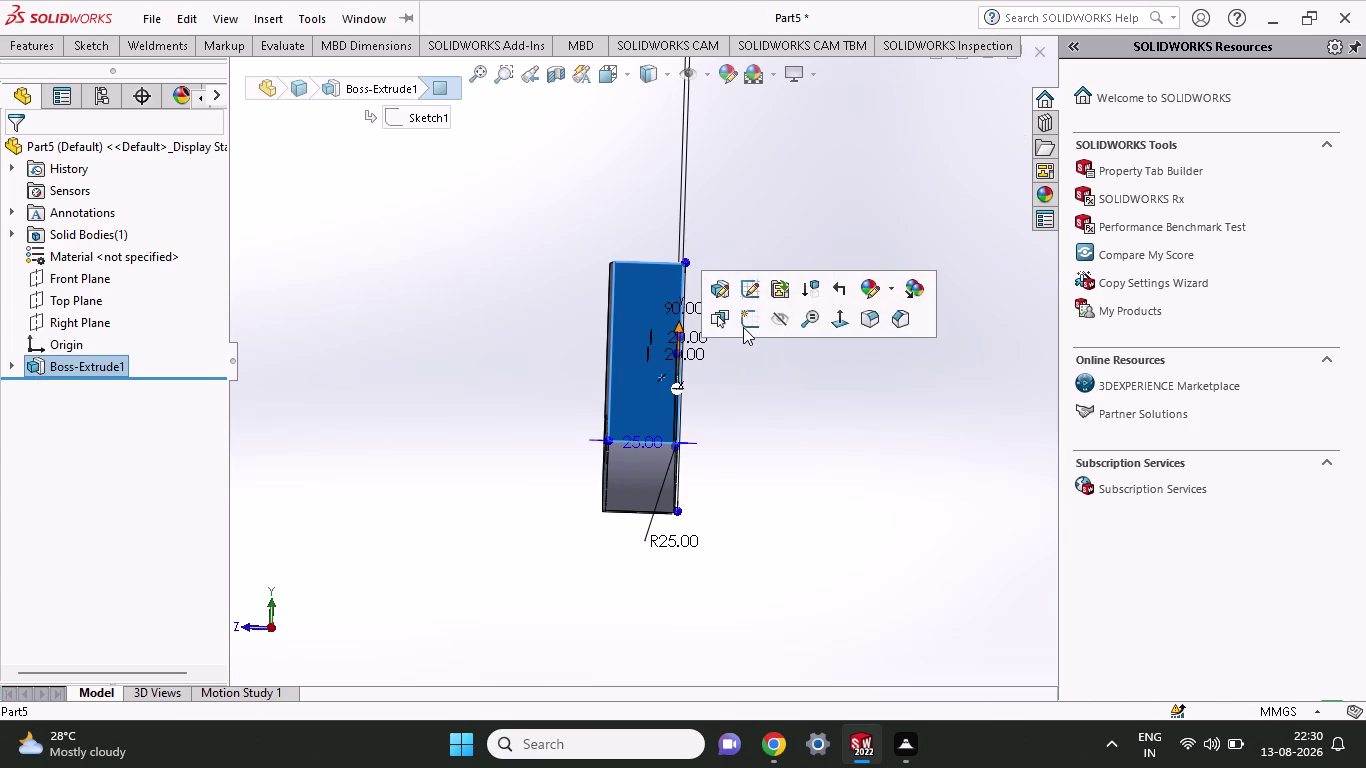
scroll(up, 3)
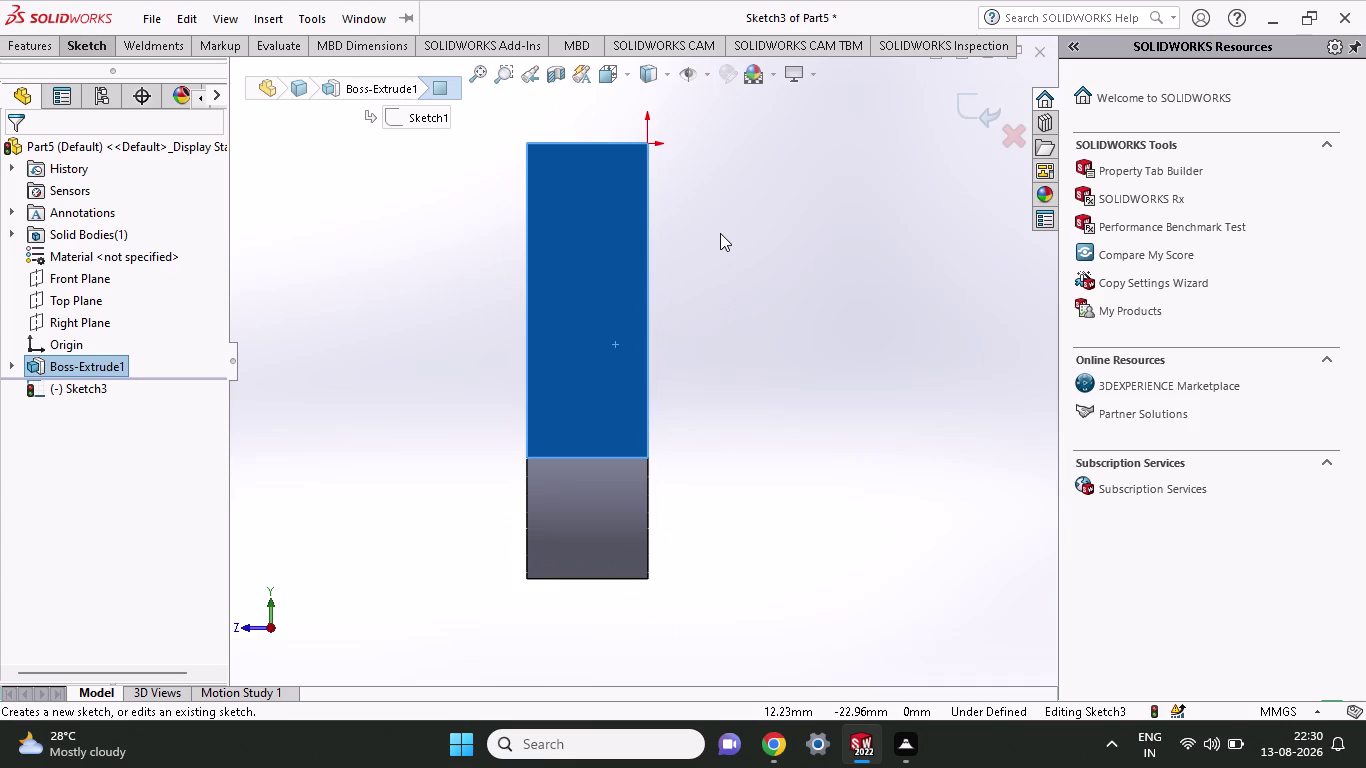
click(97, 46)
click(123, 98)
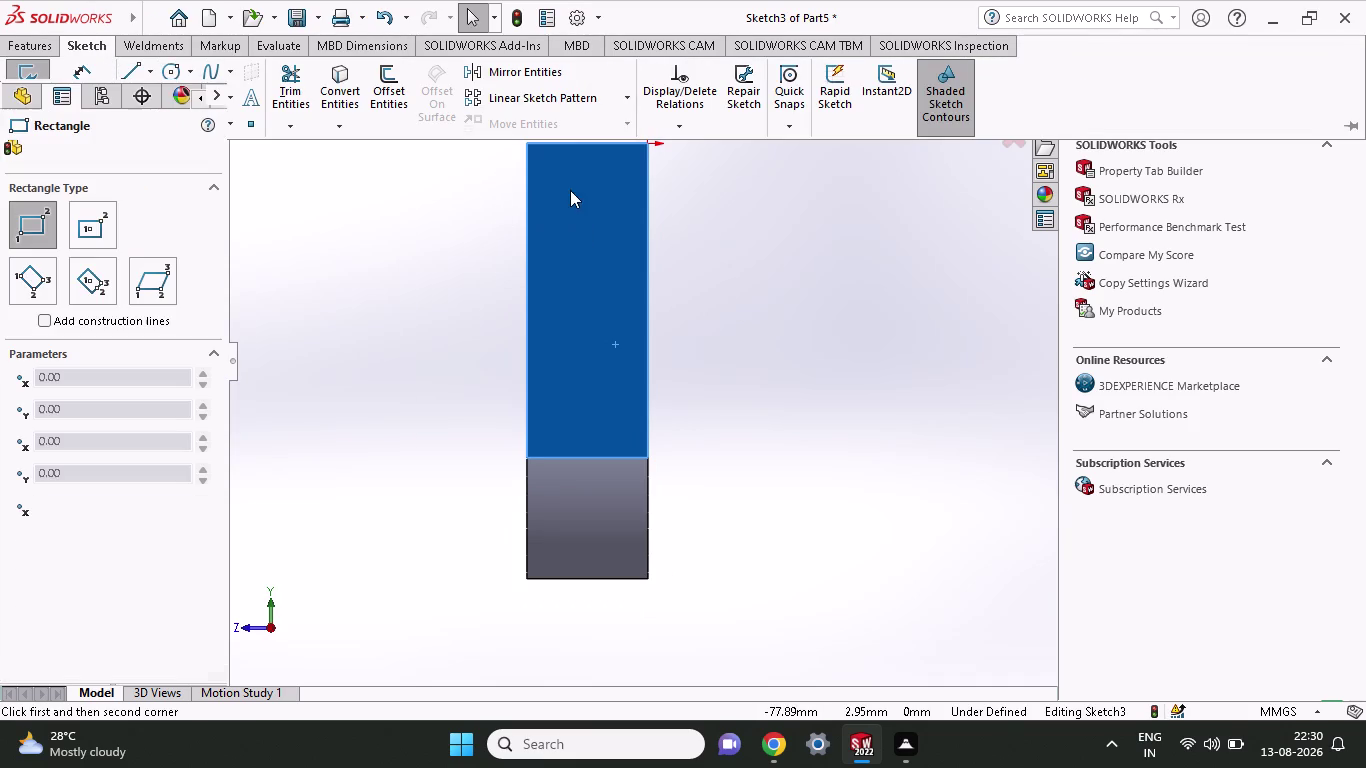
click(527, 145)
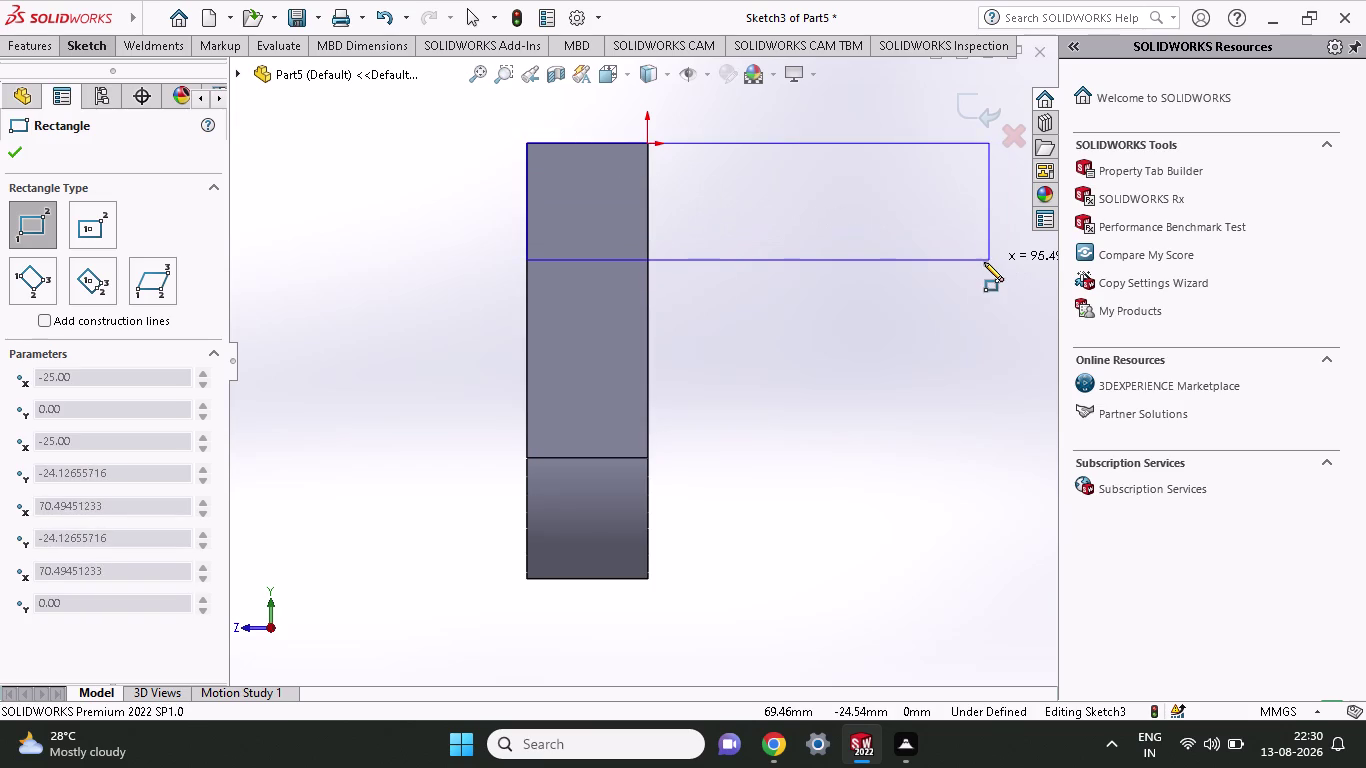